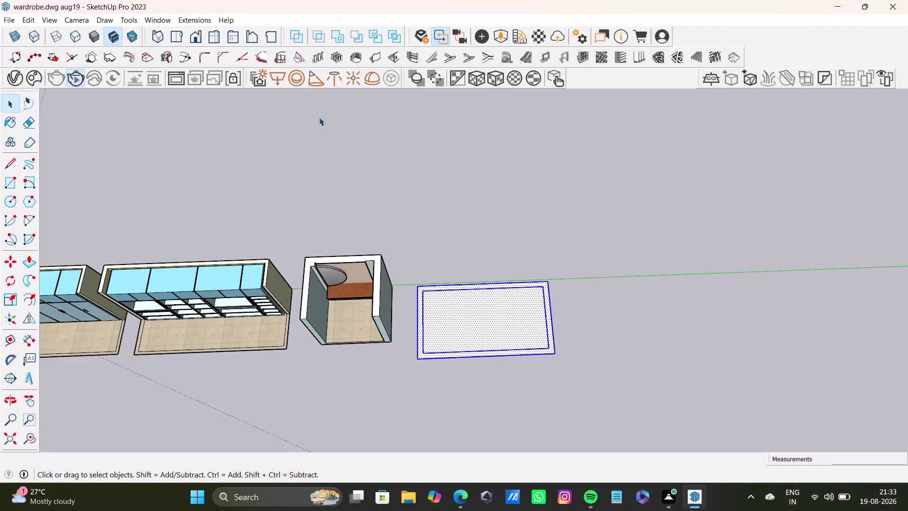
Draw edges across the floor rectangle's border to split off the back and side strips.
key(space)
scroll(up, 3)
middle_drag(512, 309, 517, 266)
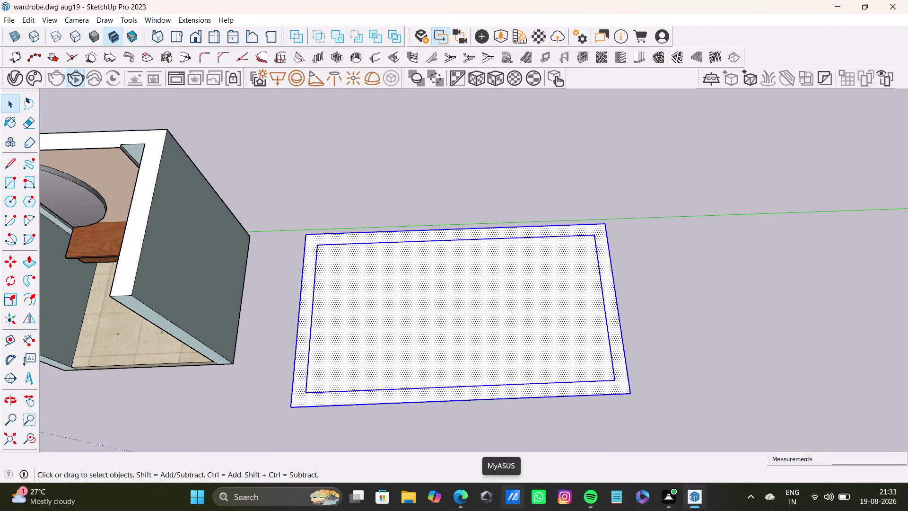
click(3, 165)
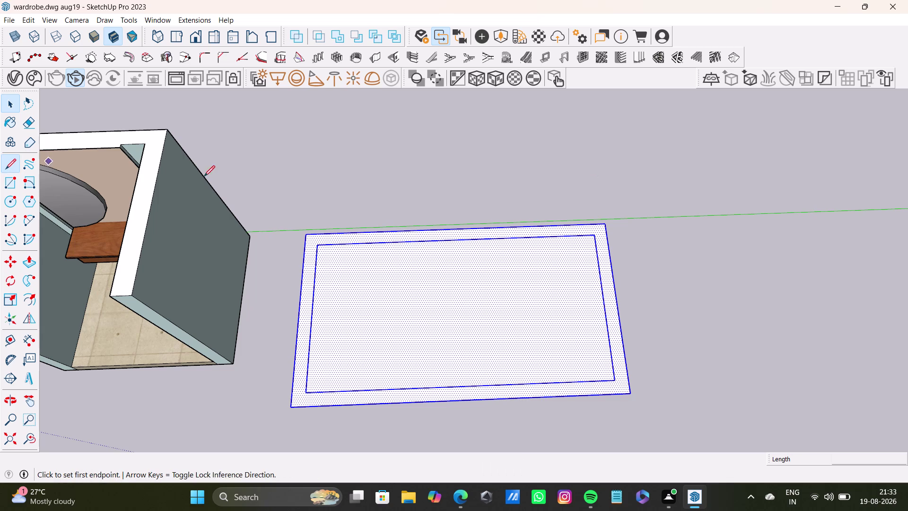
scroll(up, 3)
click(317, 244)
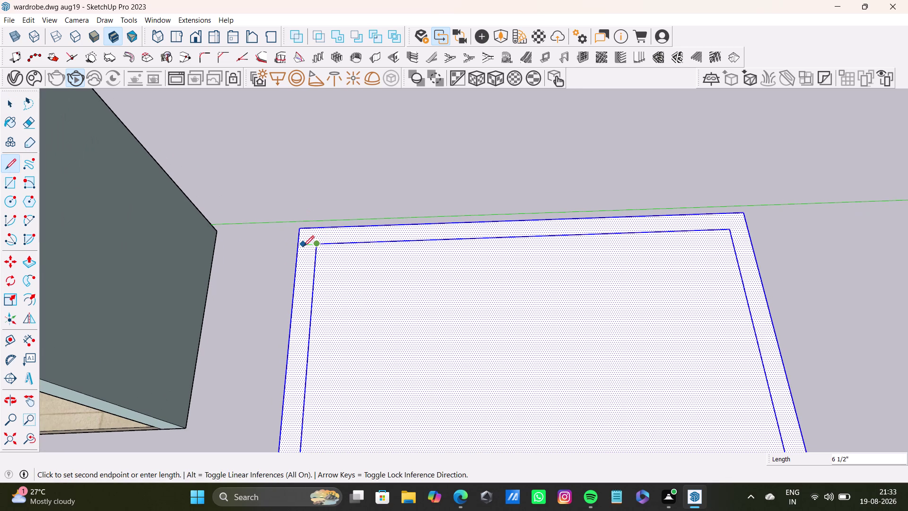
click(299, 249)
key(space)
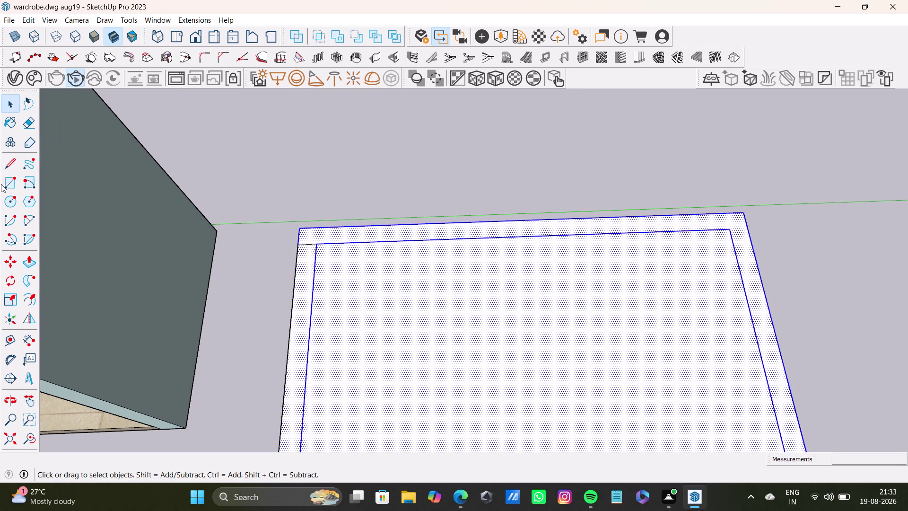
drag(3, 164, 12, 162)
scroll(up, 3)
drag(726, 224, 734, 225)
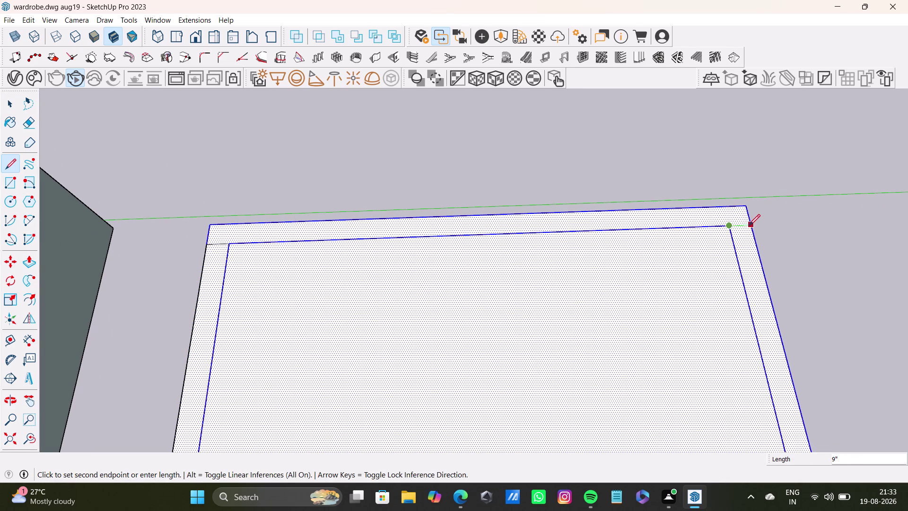
click(750, 225)
key(space)
click(694, 212)
click(699, 218)
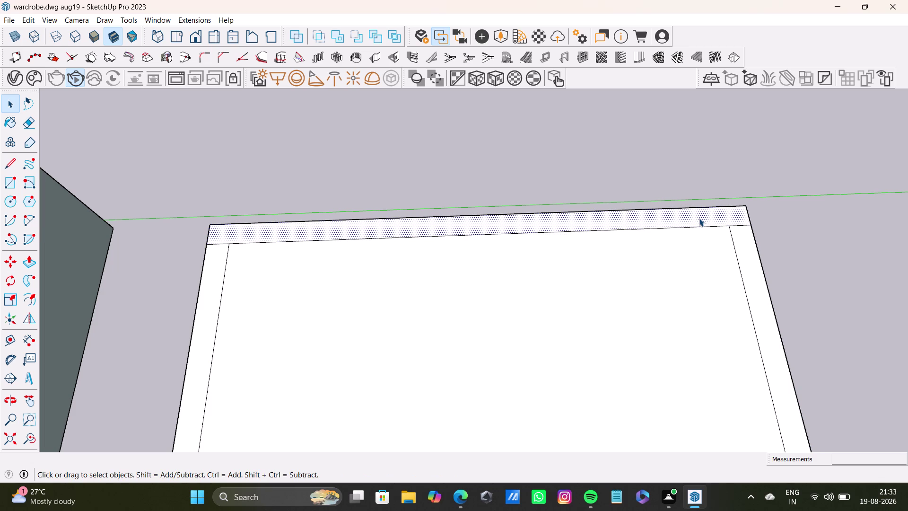
Push/Pull the back border strip up into a tall back wall.
key(p)
drag(699, 218, 561, 155)
scroll(down, 3)
drag(578, 187, 189, 148)
scroll(down, 3)
middle_drag(265, 158, 361, 294)
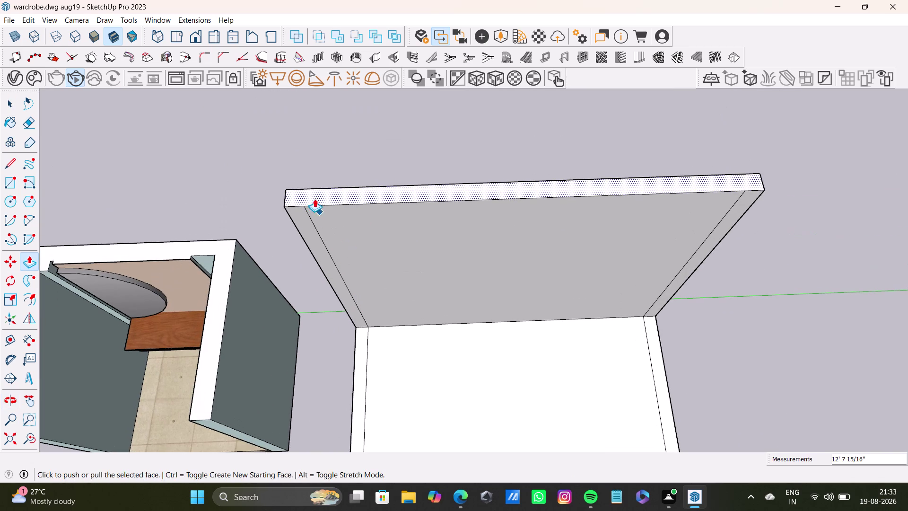
drag(316, 190, 218, 261)
scroll(down, 3)
key(space)
Raise the left border strip into a side wall.
middle_drag(423, 303, 406, 191)
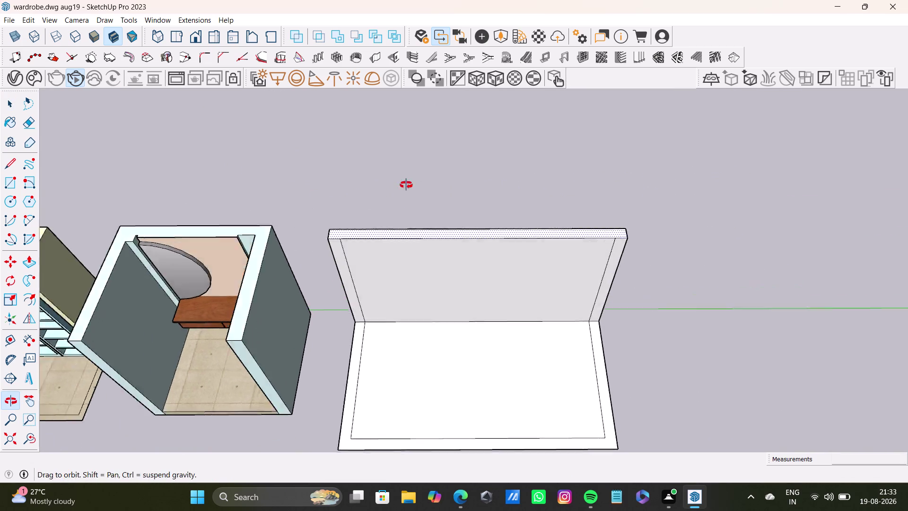
middle_drag(407, 191, 406, 179)
middle_drag(433, 268, 372, 195)
scroll(up, 3)
key(space)
click(355, 224)
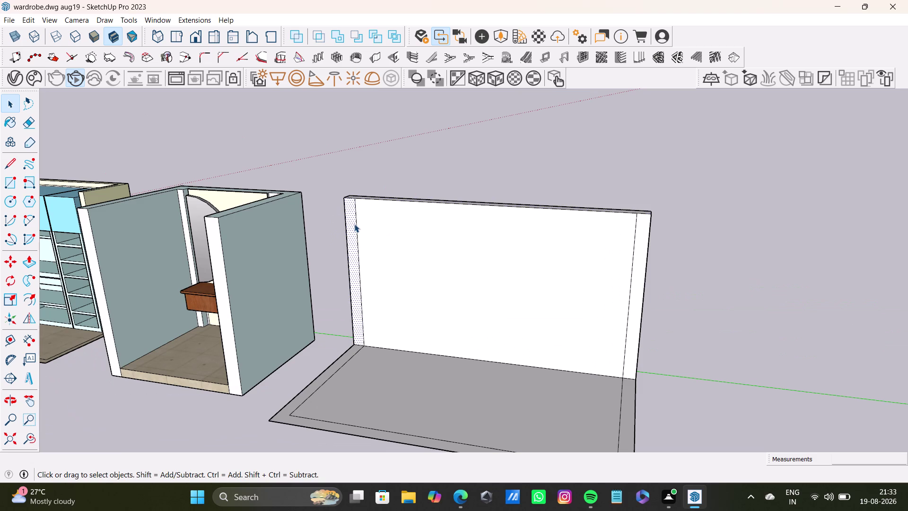
key(p)
drag(348, 219, 222, 230)
Raise the right border strip into a matching side wall, then orbit to inspect the carcass.
middle_drag(429, 306, 377, 212)
middle_drag(534, 224, 541, 276)
key(space)
click(575, 249)
key(p)
drag(575, 249, 541, 267)
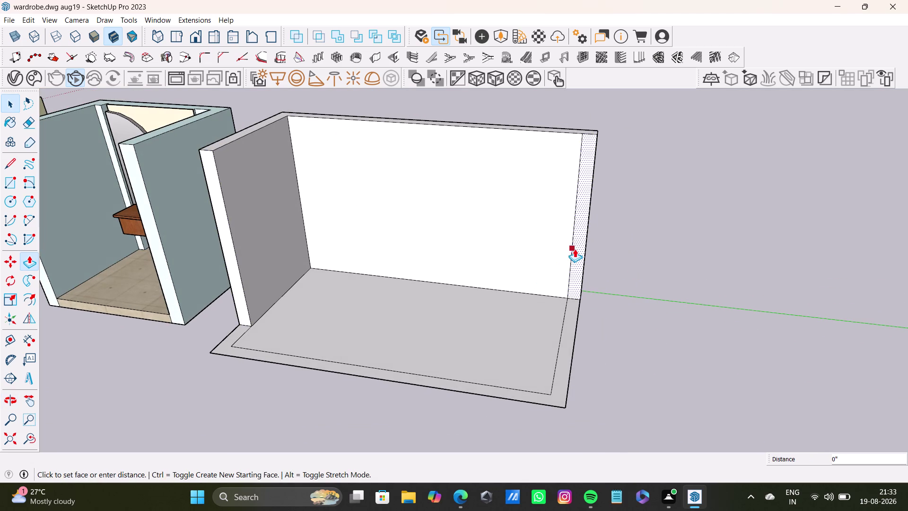
drag(541, 266, 223, 217)
key(space)
scroll(down, 3)
middle_drag(267, 249, 456, 252)
scroll(down, 3)
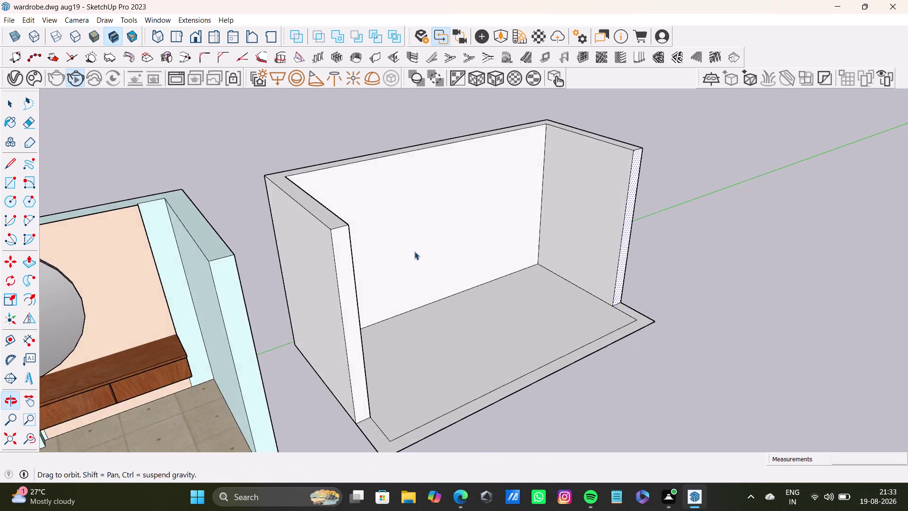
scroll(down, 3)
middle_drag(520, 295, 359, 222)
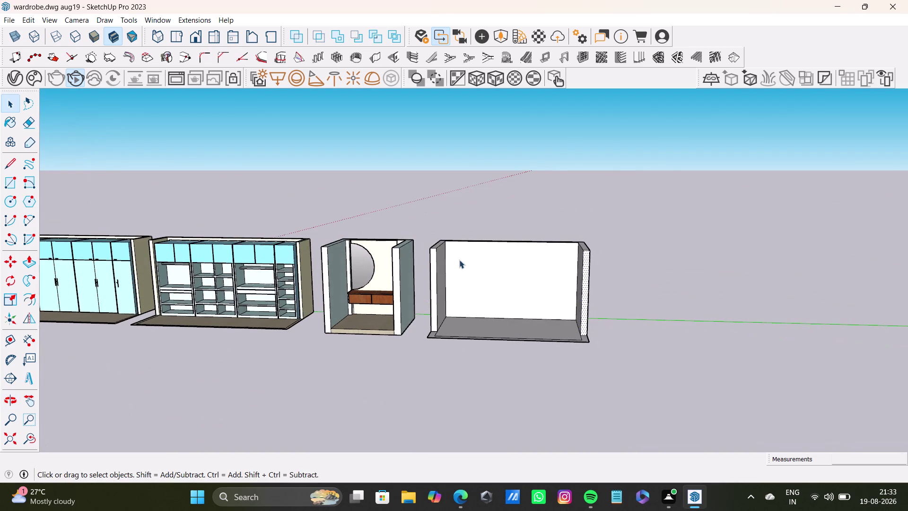
middle_drag(473, 278, 446, 309)
scroll(up, 3)
middle_drag(443, 313, 442, 371)
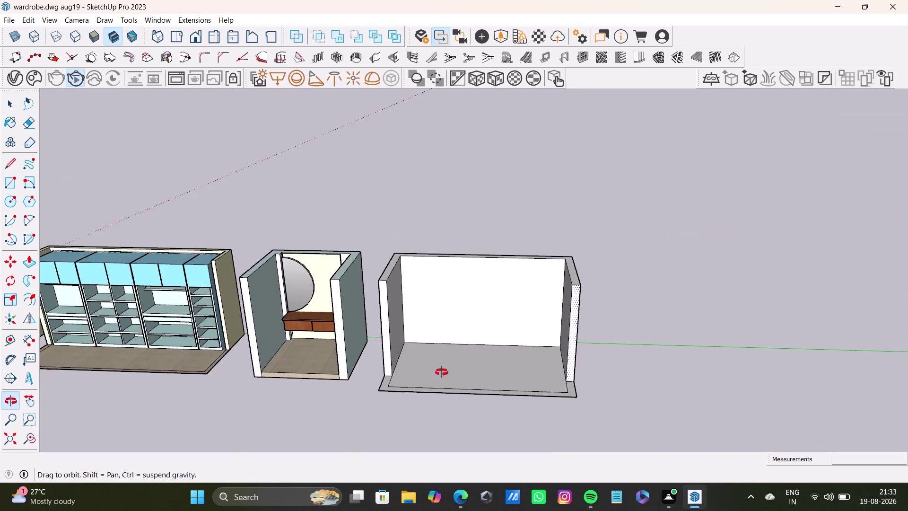
middle_drag(442, 370, 442, 374)
scroll(up, 3)
click(384, 310)
middle_drag(538, 316, 465, 341)
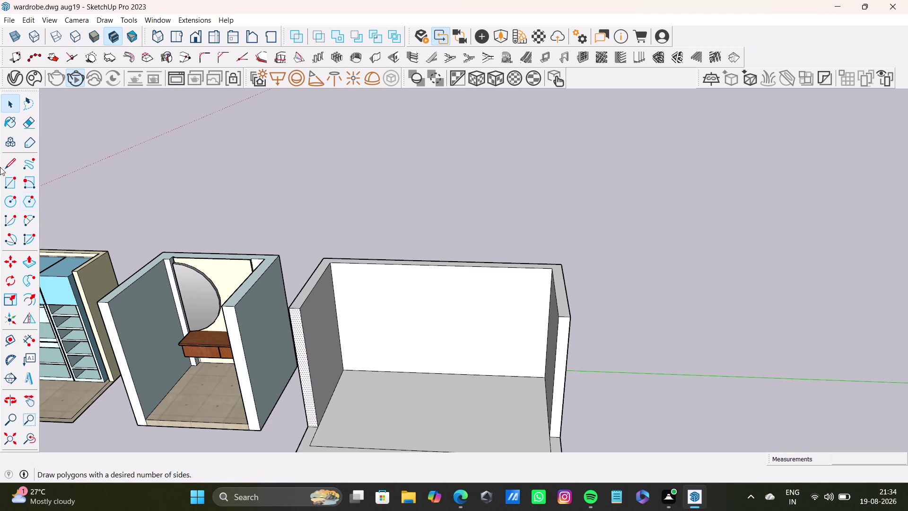
Place vertical guides inside the back wall's left edge, one offset 1 inch.
click(13, 338)
scroll(up, 3)
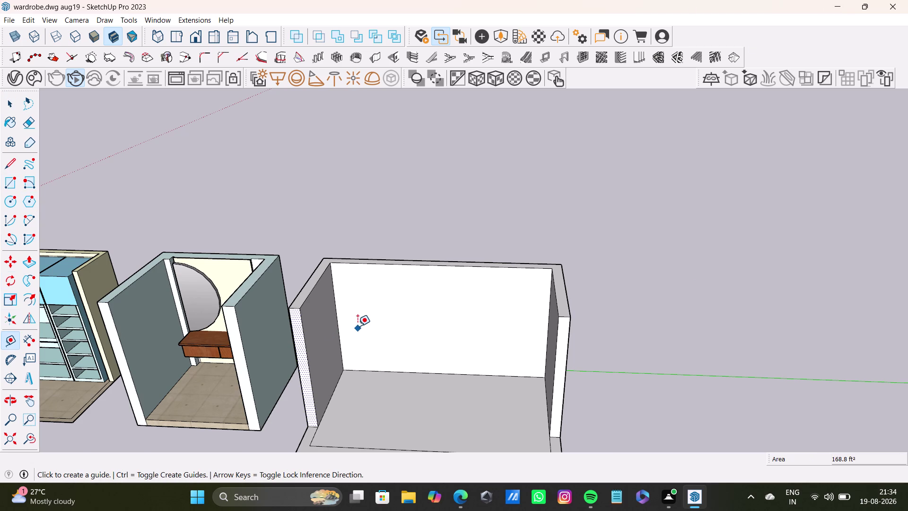
click(339, 338)
key(space)
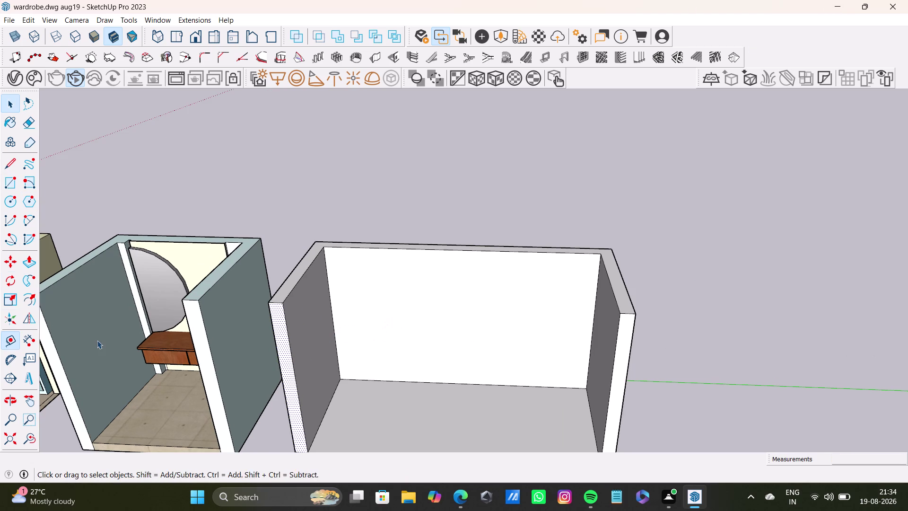
click(10, 341)
scroll(up, 3)
click(345, 352)
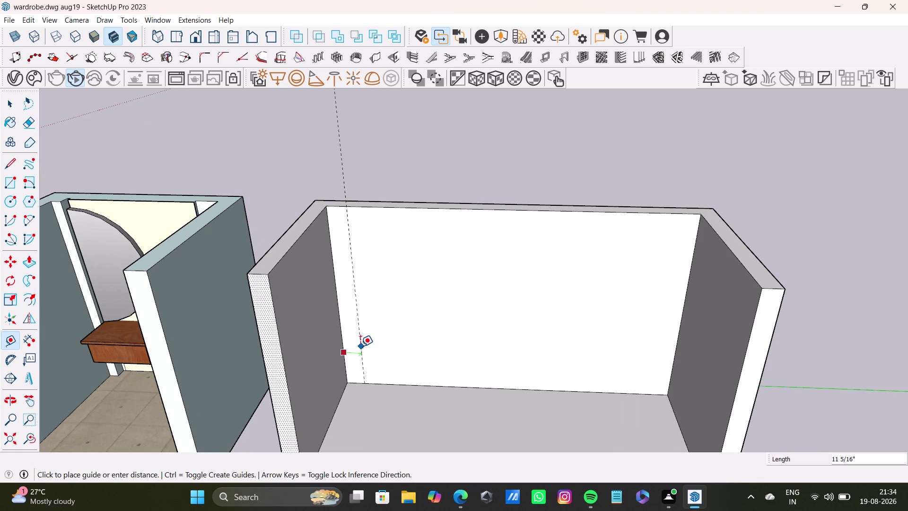
click(358, 346)
click(361, 350)
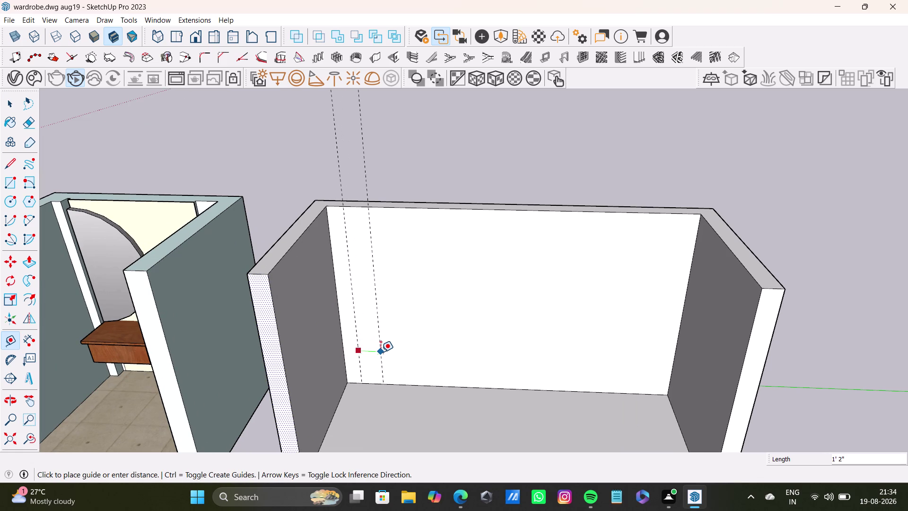
key(1)
key(shift+quotedbl)
key(Return)
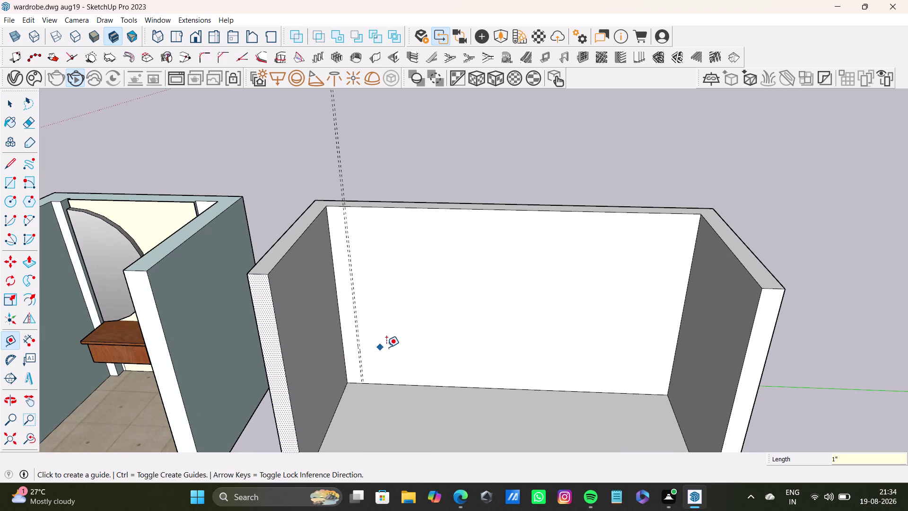
Add a vertical guide partway across the back wall.
scroll(up, 3)
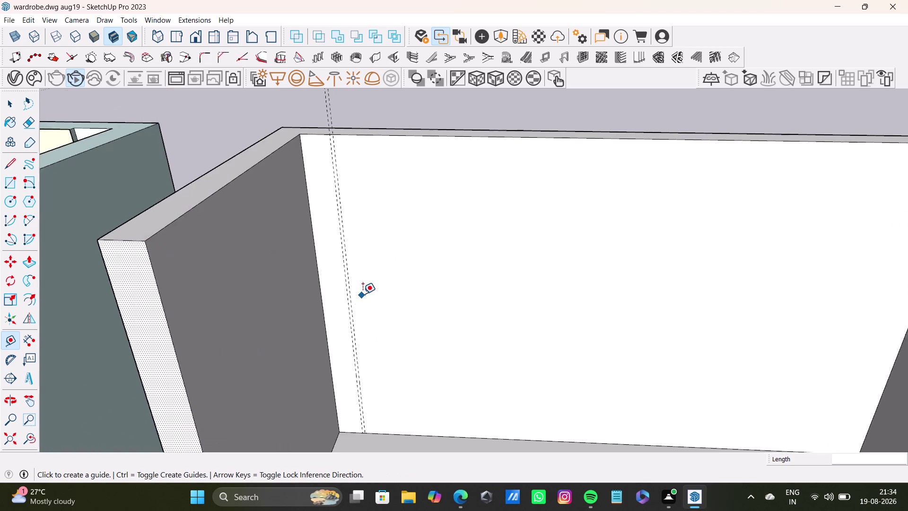
scroll(up, 3)
drag(347, 293, 353, 294)
scroll(down, 3)
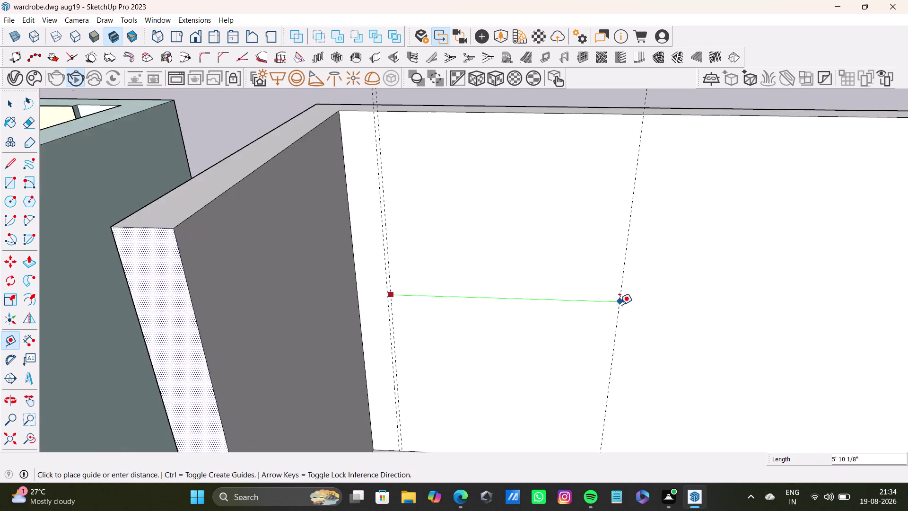
scroll(down, 3)
middle_drag(617, 297, 466, 285)
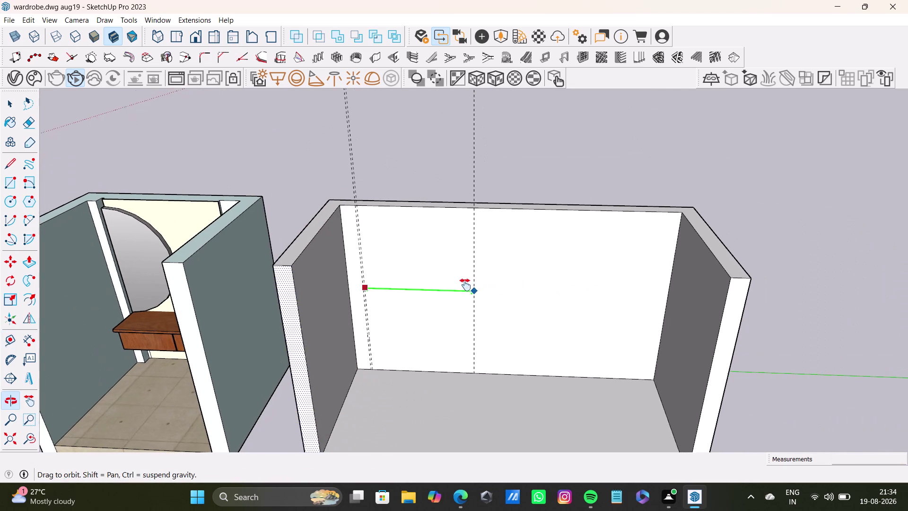
click(538, 285)
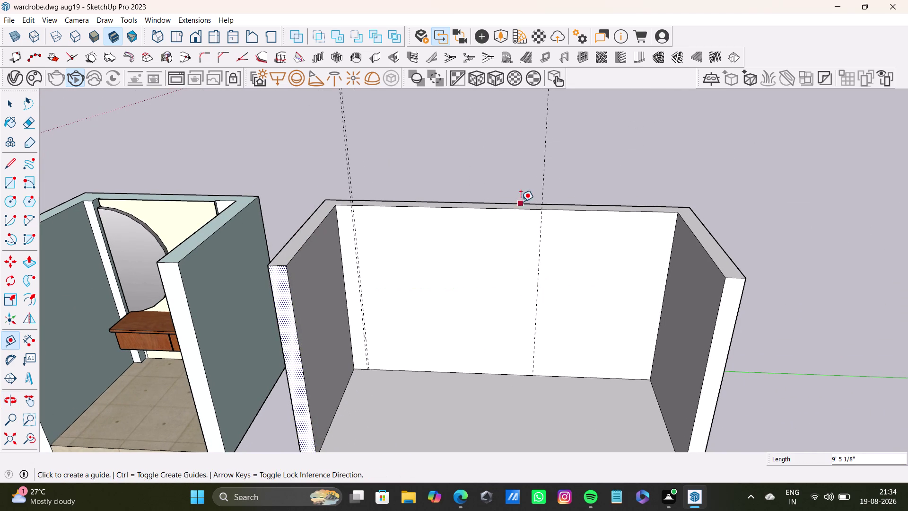
Add a horizontal guide below the back wall's top edge, then face the wall.
click(522, 211)
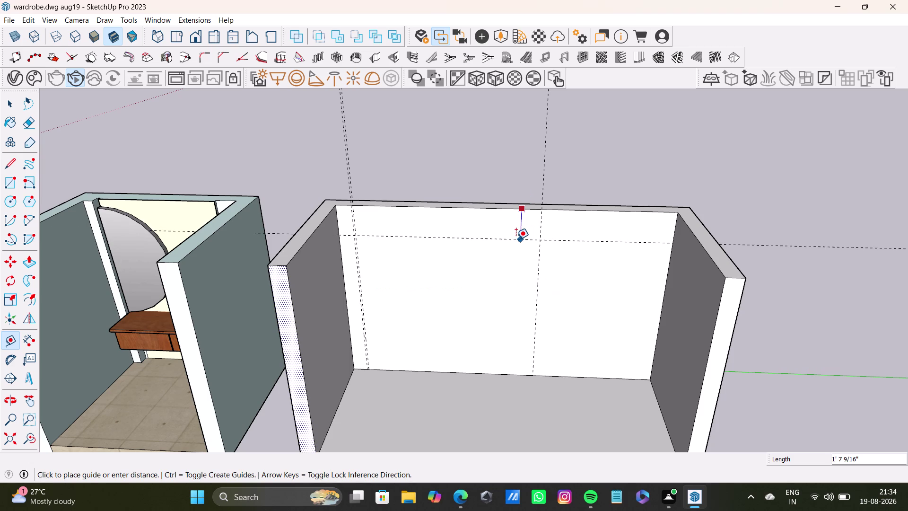
key(Up)
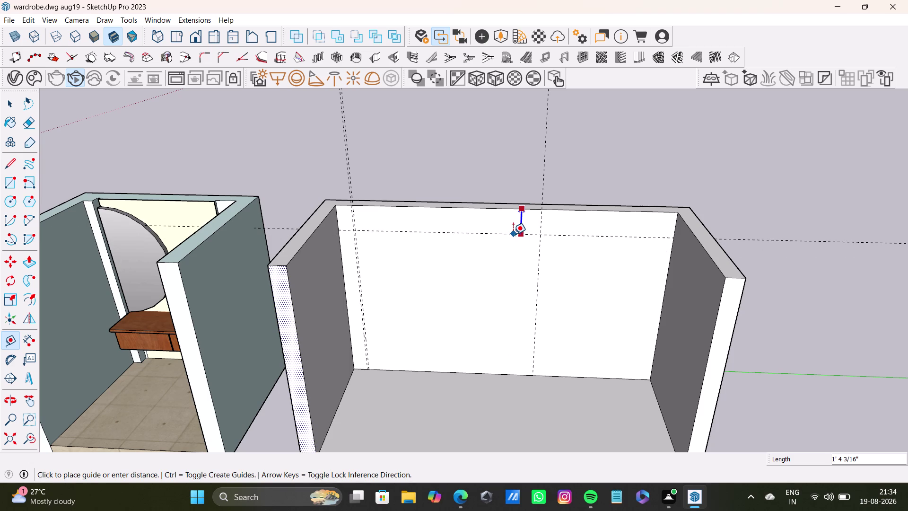
click(513, 234)
scroll(down, 3)
middle_drag(486, 276, 481, 207)
scroll(down, 3)
scroll(up, 3)
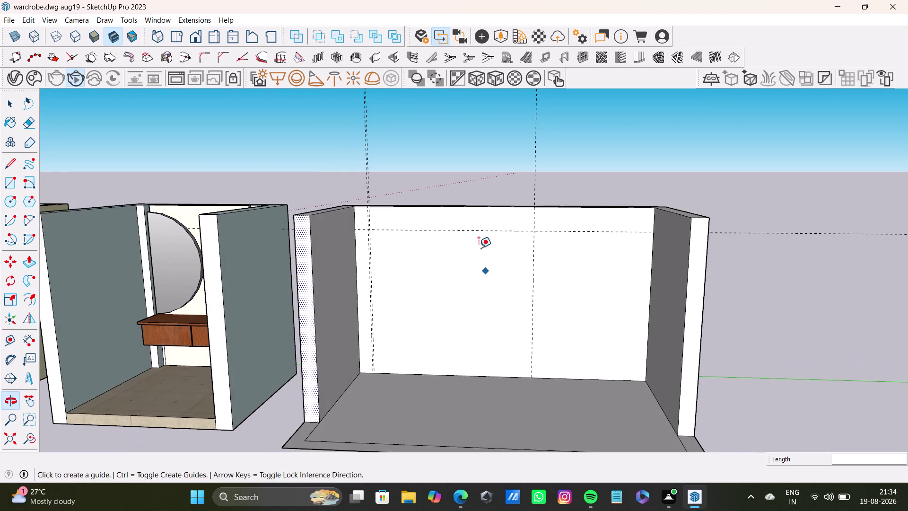
middle_drag(479, 251, 439, 215)
middle_drag(456, 235, 483, 200)
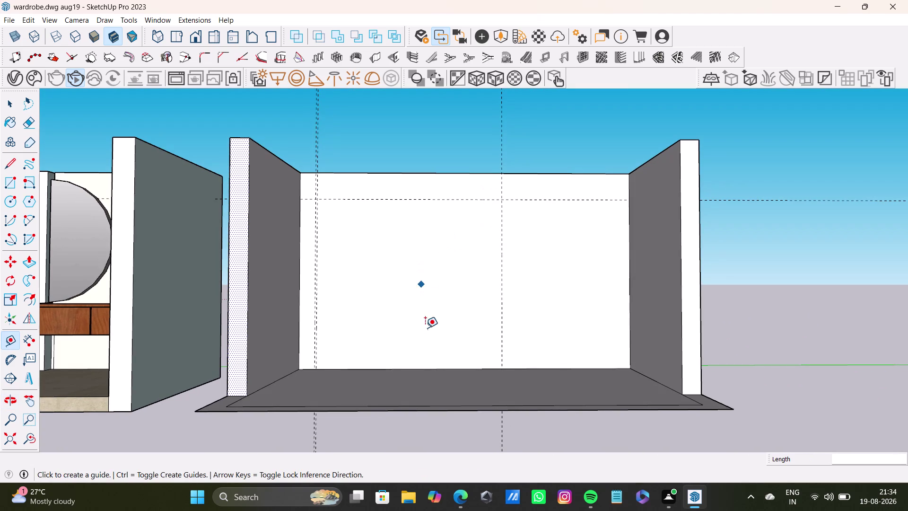
scroll(up, 3)
Add a horizontal guide just above the back wall's bottom edge.
click(439, 368)
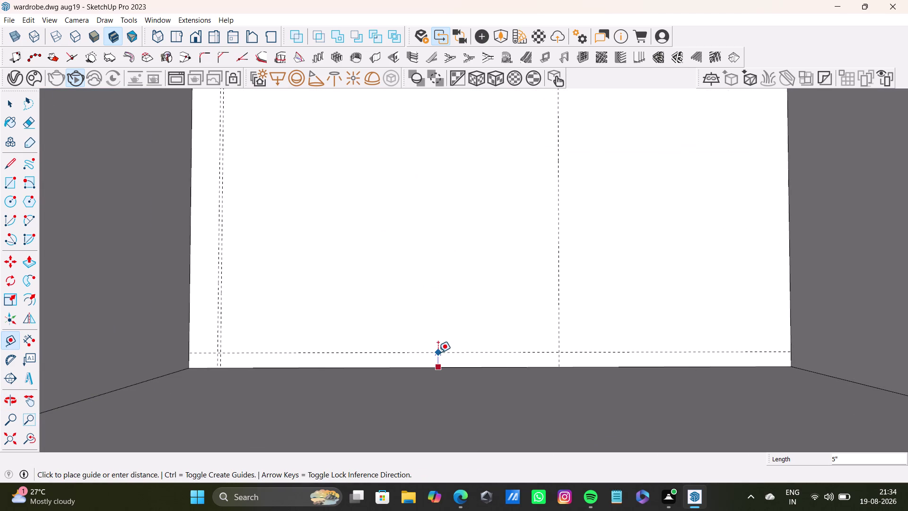
click(438, 352)
scroll(down, 3)
middle_drag(444, 341, 433, 369)
middle_drag(435, 367, 432, 384)
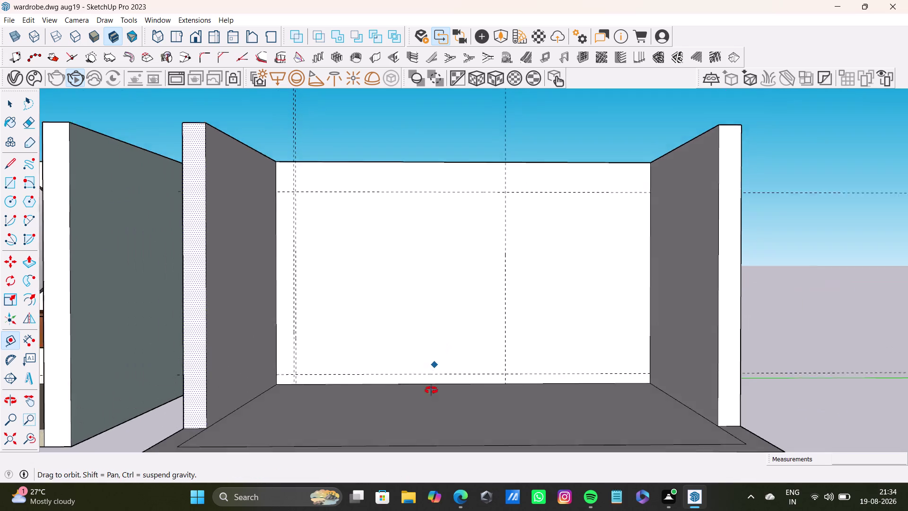
Add a vertical guide near the wall's centre plus a second one offset 0.8 inch.
middle_drag(432, 384, 425, 431)
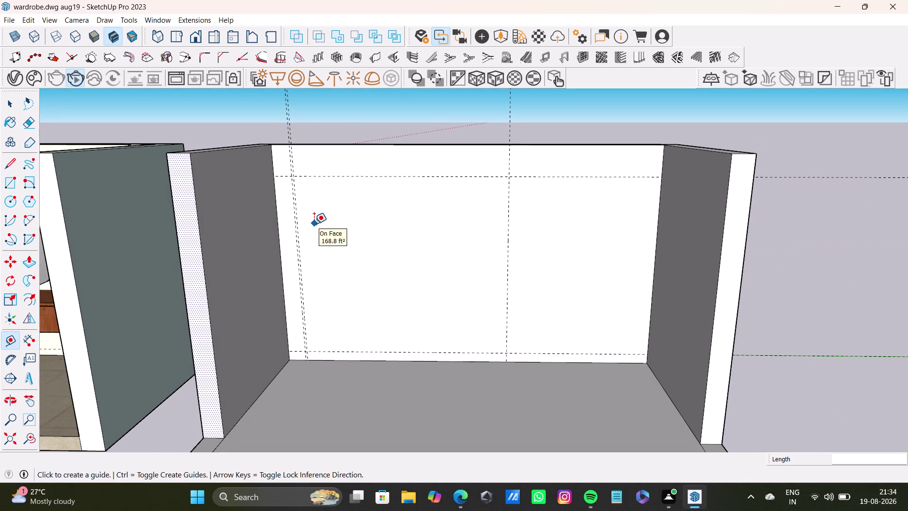
scroll(up, 3)
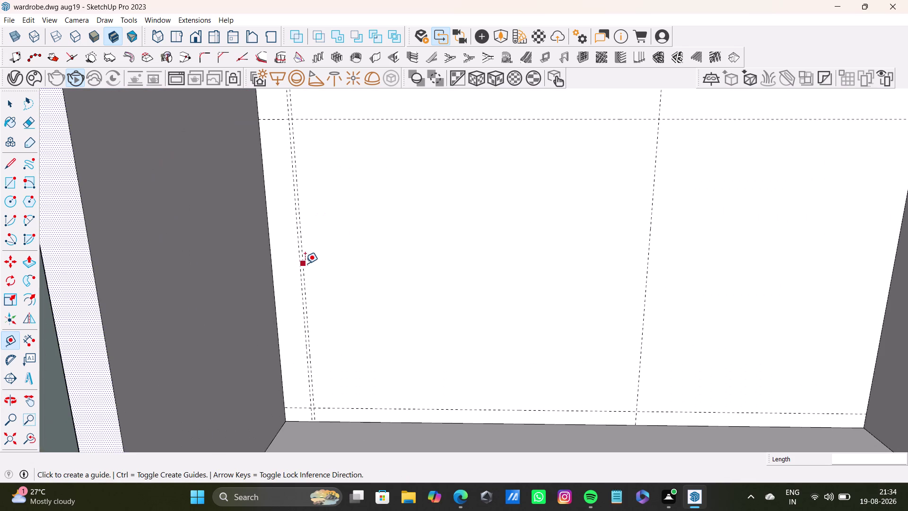
click(304, 264)
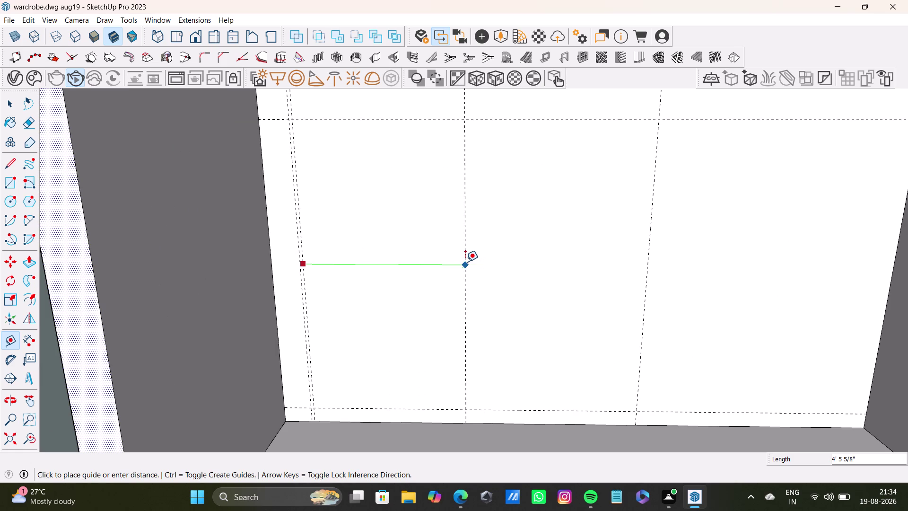
click(466, 263)
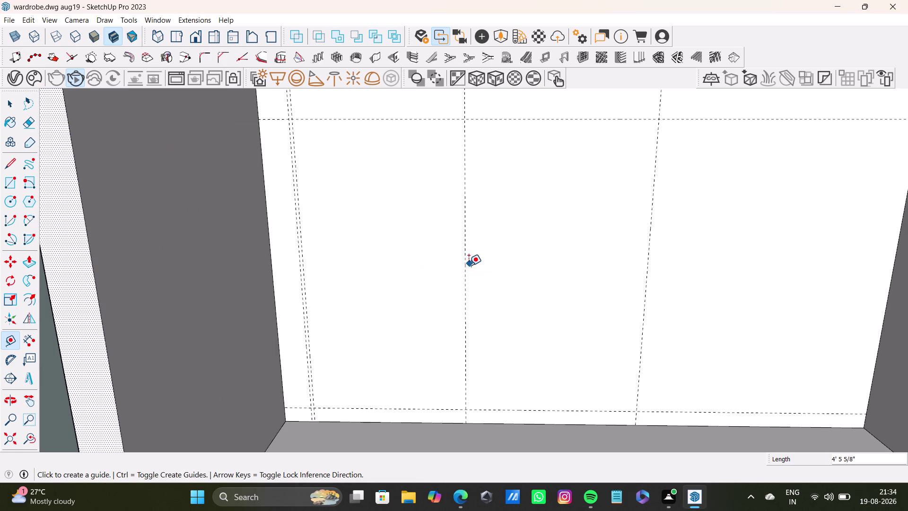
click(466, 265)
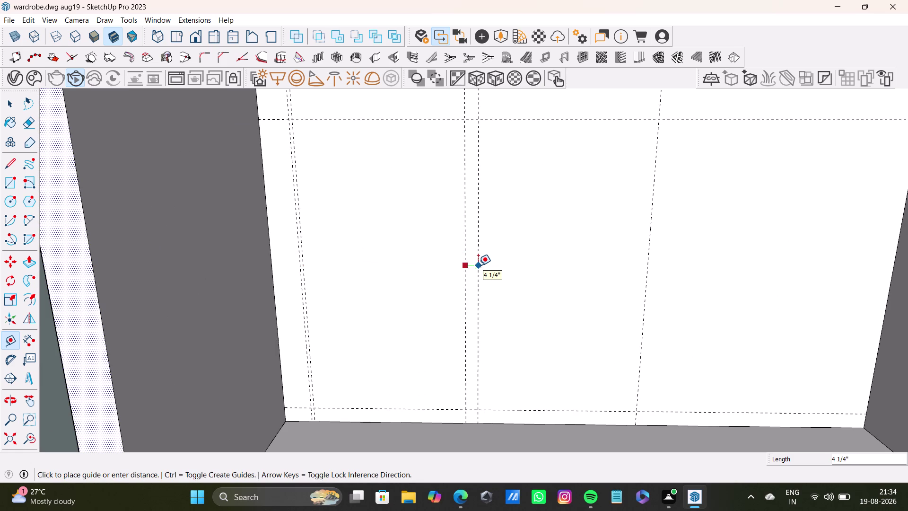
key(9)
key(BackSpace)
text(0)
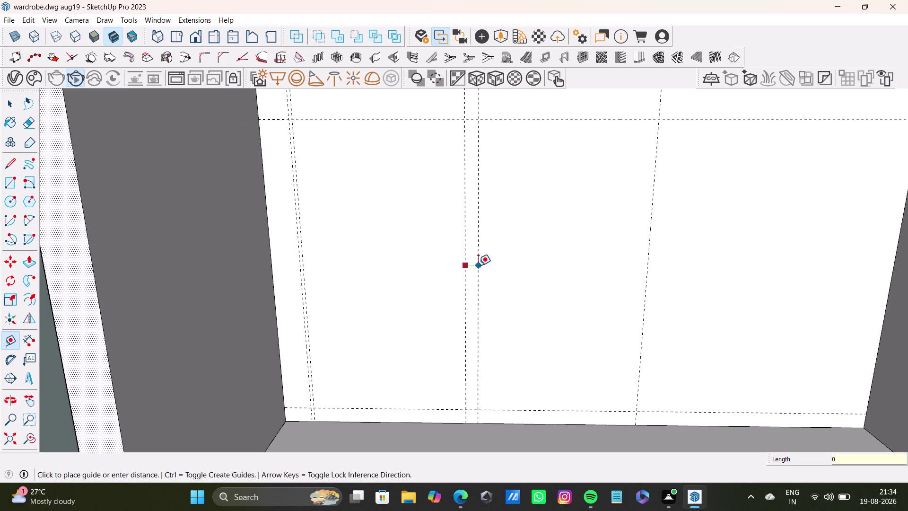
text(.)
key(5)
key(BackSpace)
text(8")
key(Return)
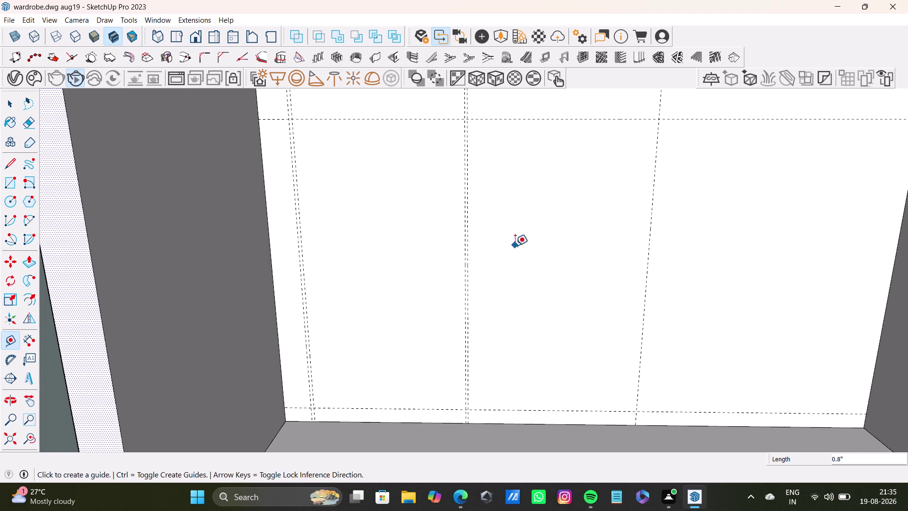
Delete the upper horizontal guide on the back wall.
scroll(down, 3)
middle_drag(498, 193, 452, 285)
scroll(up, 3)
key(space)
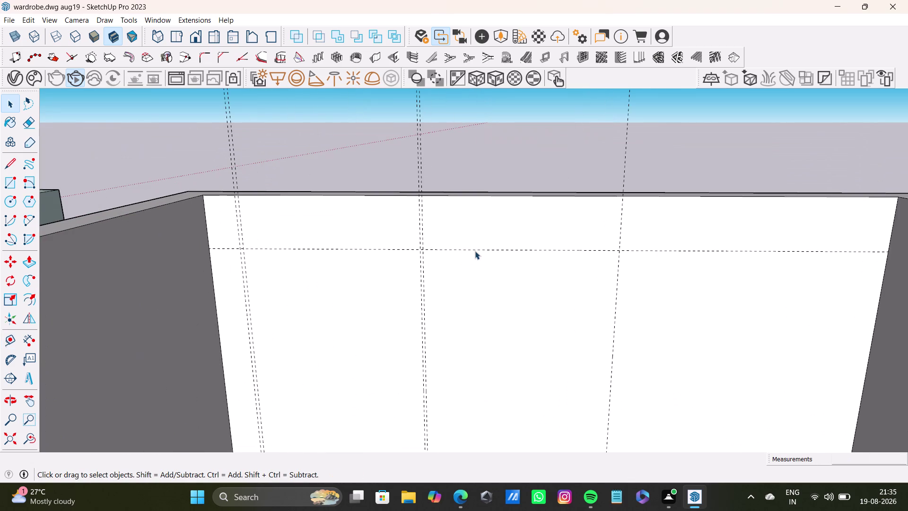
click(475, 251)
key(Delete)
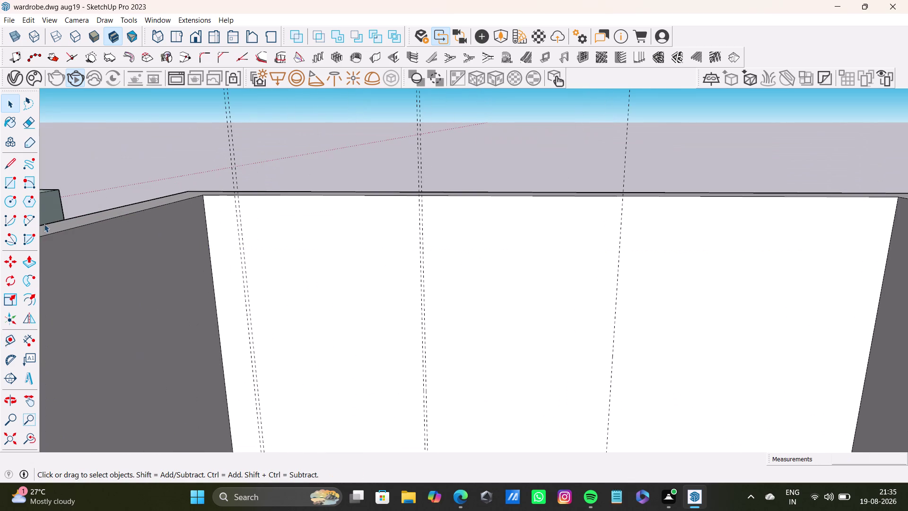
Place a new horizontal guide just below the back wall's top edge.
click(10, 344)
scroll(up, 3)
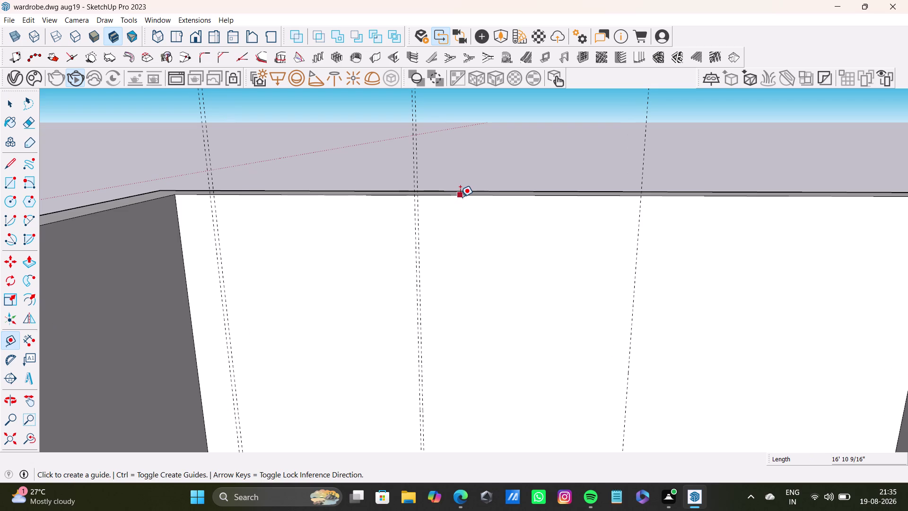
click(460, 195)
click(466, 215)
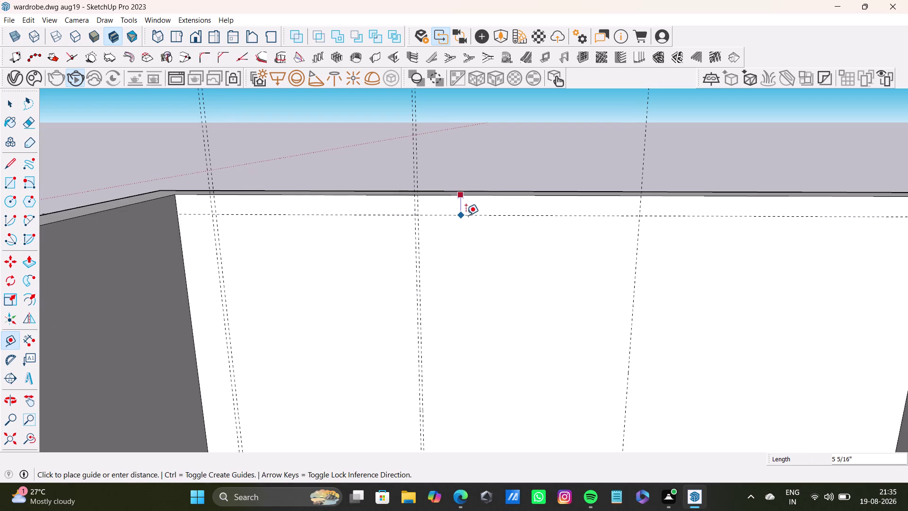
key(space)
scroll(down, 3)
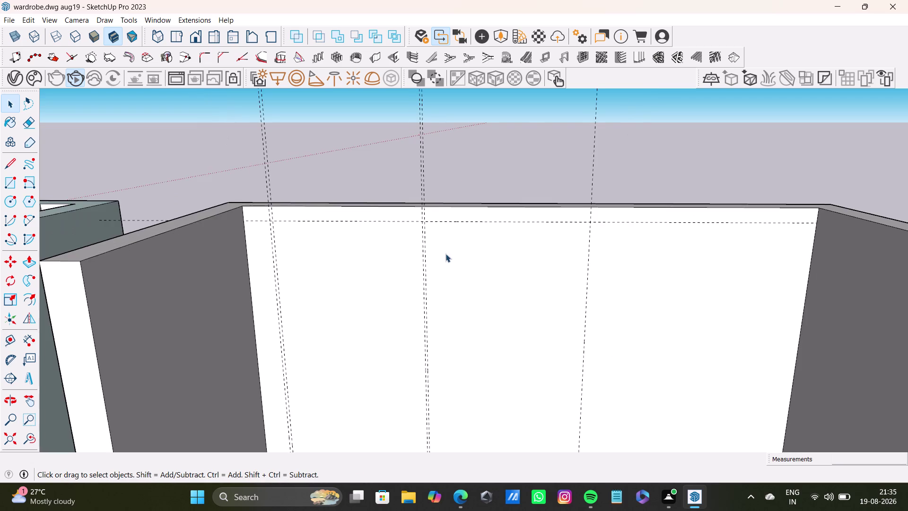
middle_drag(460, 256, 467, 190)
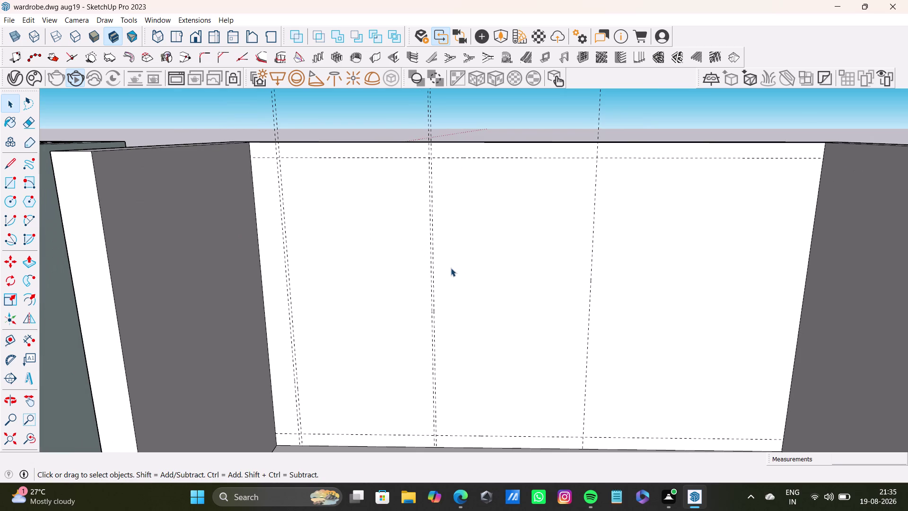
scroll(up, 3)
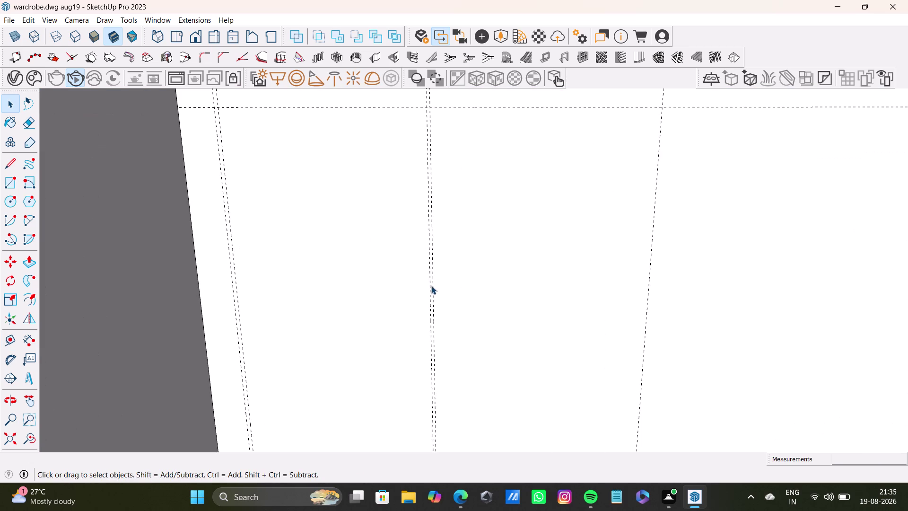
Delete the duplicate centre guide, then select the back wall face and clear the selection.
click(432, 289)
key(Delete)
scroll(down, 3)
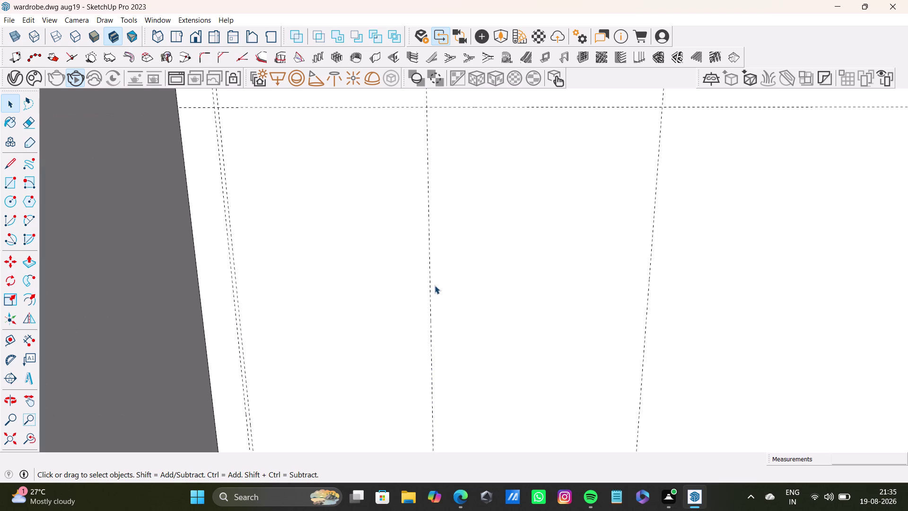
scroll(down, 3)
click(432, 292)
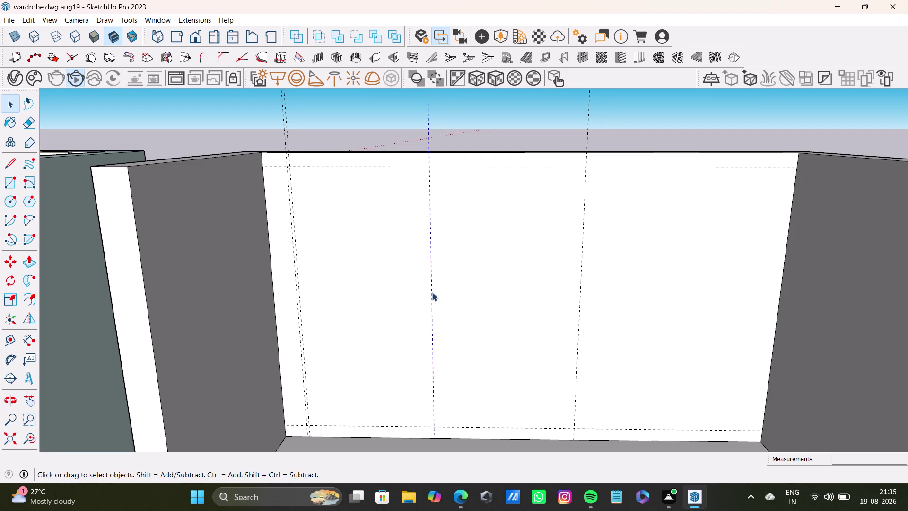
key(Delete)
scroll(down, 3)
click(433, 289)
double_click(434, 292)
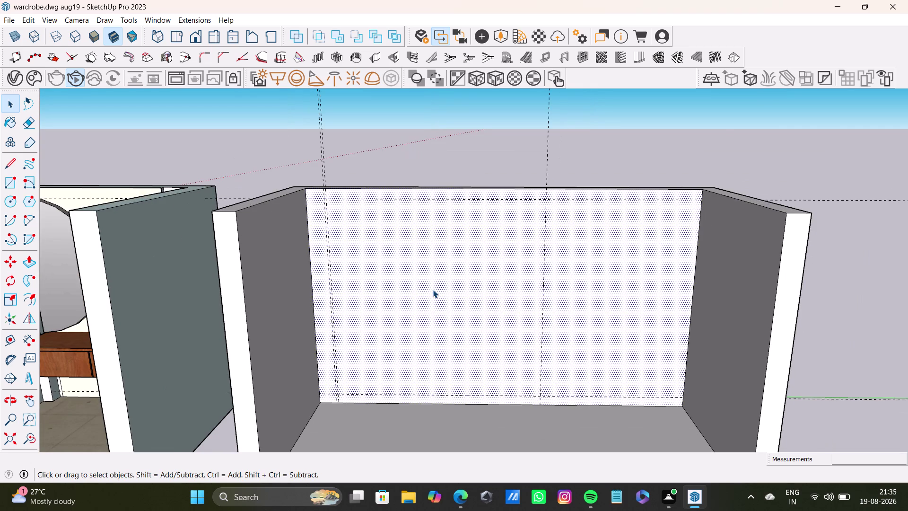
key(space)
click(436, 166)
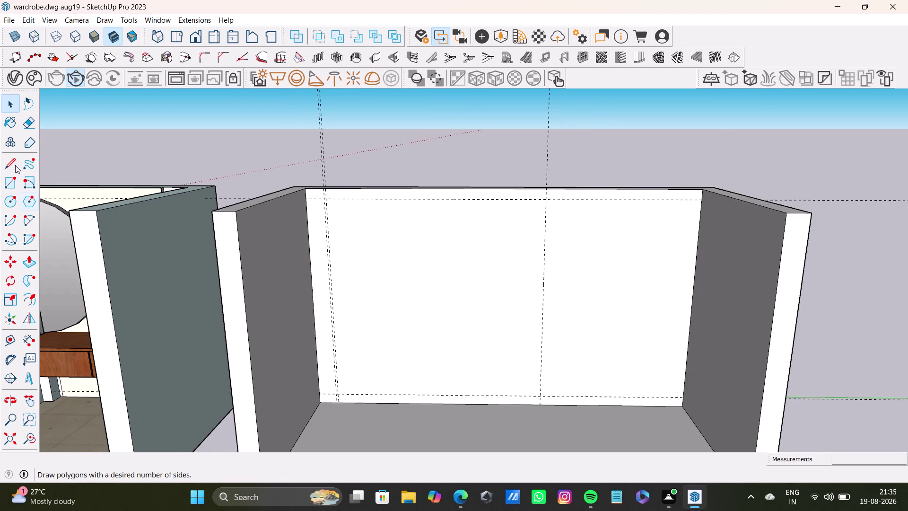
Trace the left bay's closed outline along the bottom, centre and top guides.
click(12, 165)
scroll(up, 3)
click(334, 187)
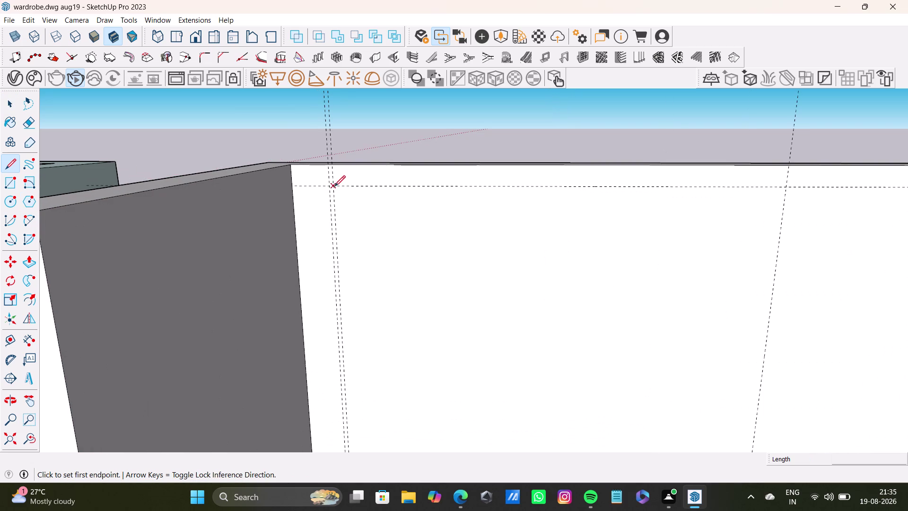
scroll(down, 3)
middle_drag(343, 295, 344, 155)
scroll(up, 3)
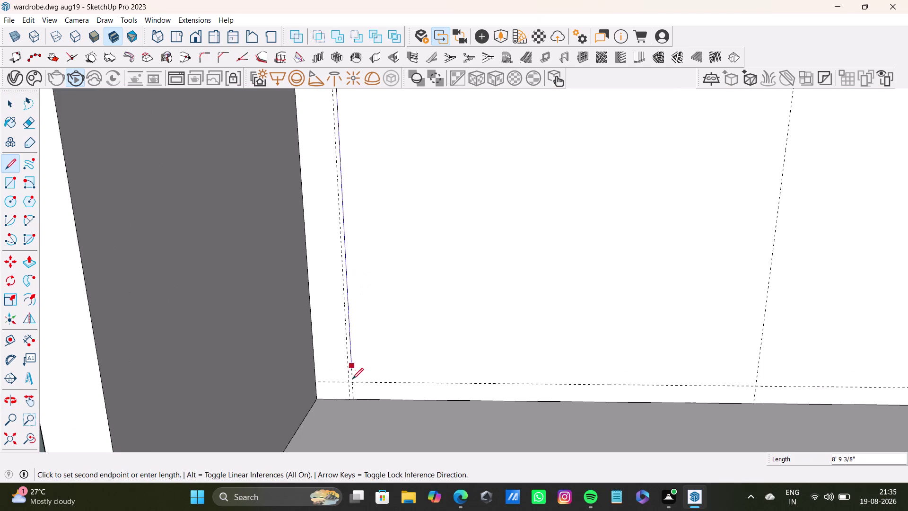
click(353, 384)
scroll(down, 3)
middle_drag(781, 369, 515, 325)
click(523, 362)
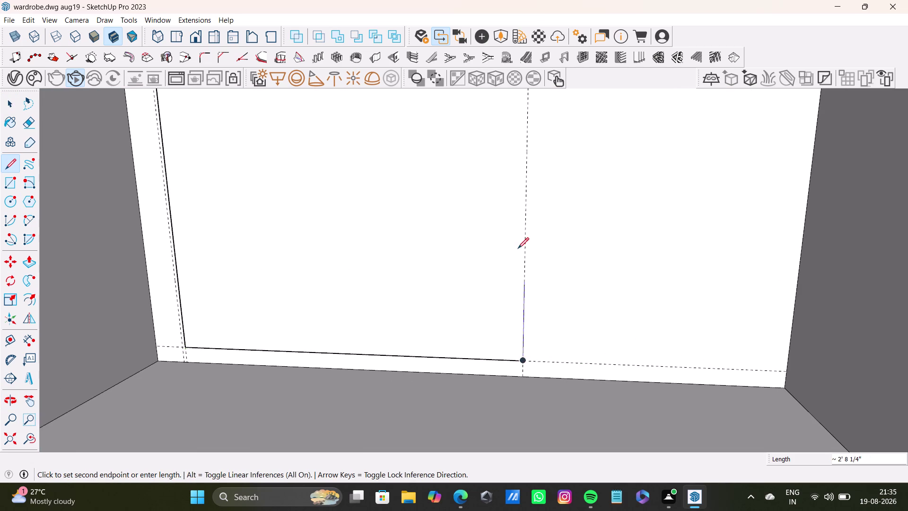
scroll(down, 3)
middle_drag(504, 212, 483, 430)
scroll(up, 3)
click(504, 283)
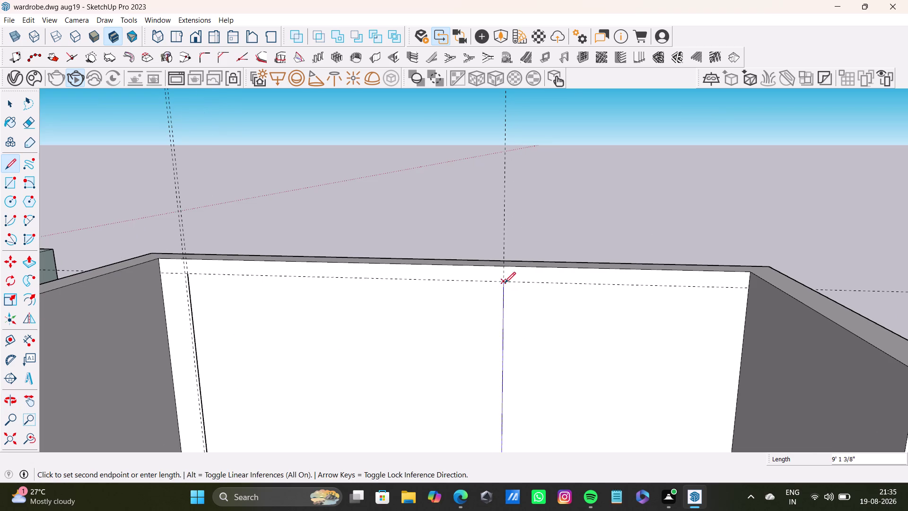
click(187, 273)
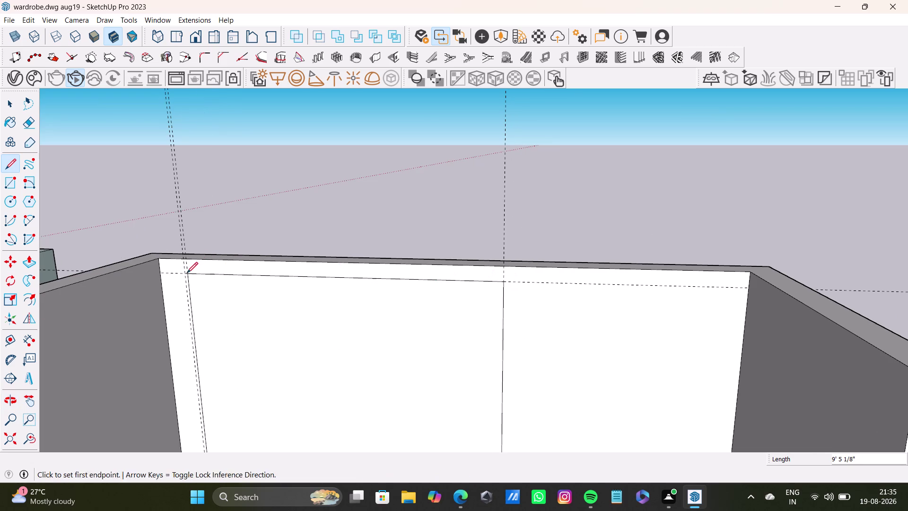
key(space)
Pull the new left-bay face outward into a deep block and inspect it from the front.
scroll(down, 3)
middle_drag(299, 318, 396, 223)
click(395, 259)
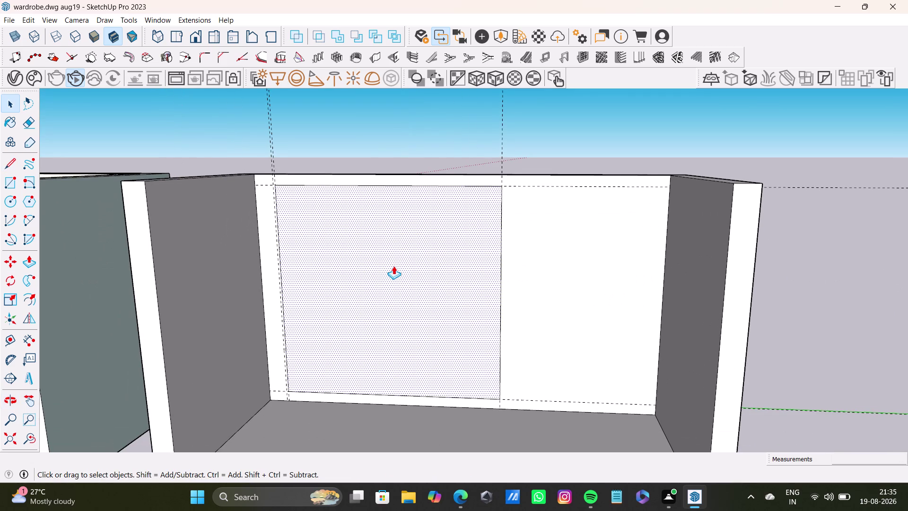
key(p)
drag(394, 266, 373, 295)
middle_drag(373, 296, 357, 382)
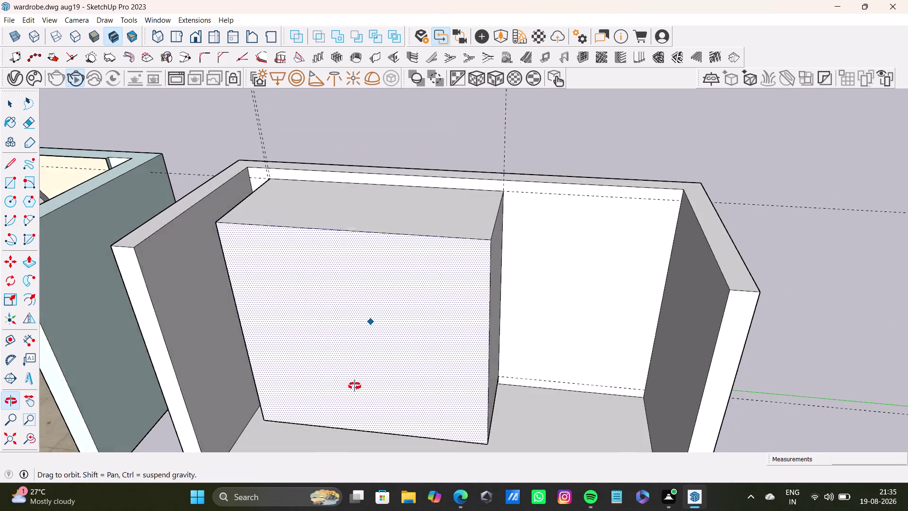
middle_drag(357, 382, 355, 388)
middle_drag(365, 363, 397, 270)
middle_drag(398, 271, 495, 250)
click(448, 245)
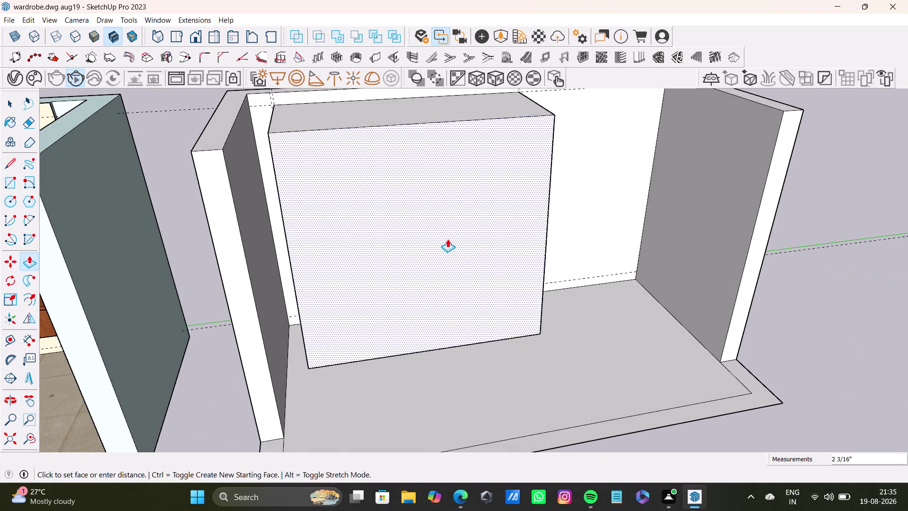
key(space)
middle_drag(449, 254, 441, 297)
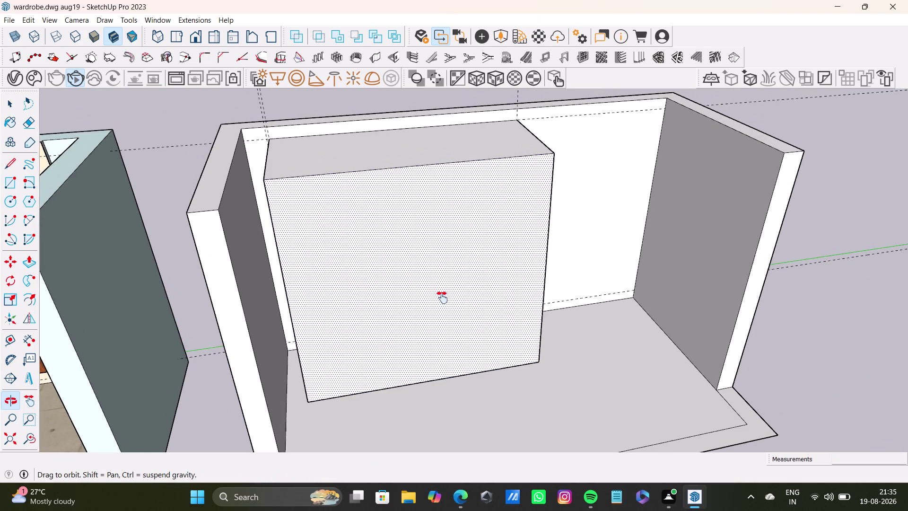
middle_drag(462, 298, 404, 241)
click(13, 345)
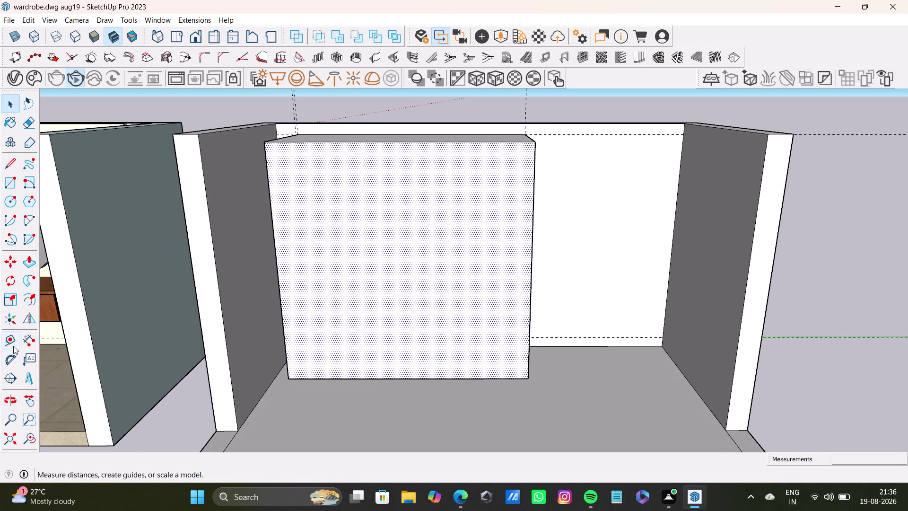
Add two horizontal guides below the block's top edge, the second 0.5" from the first.
scroll(up, 3)
click(365, 137)
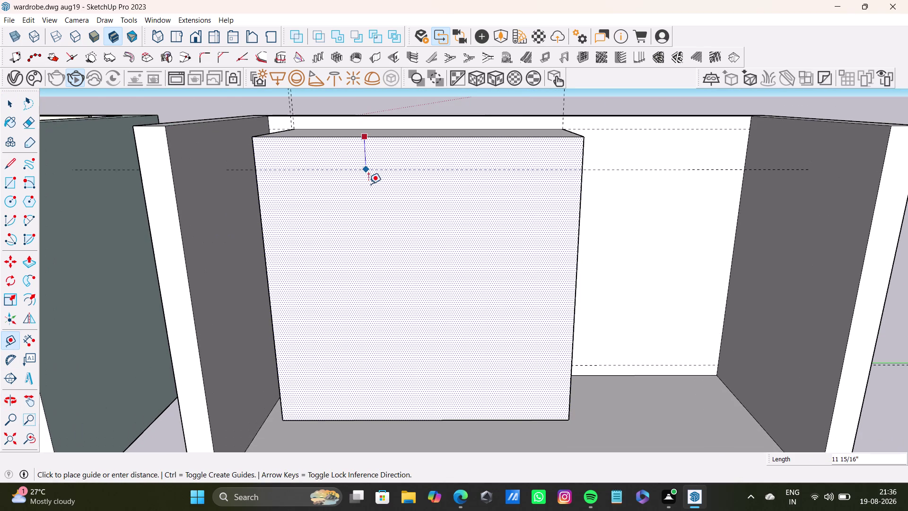
click(374, 201)
middle_drag(420, 246, 446, 196)
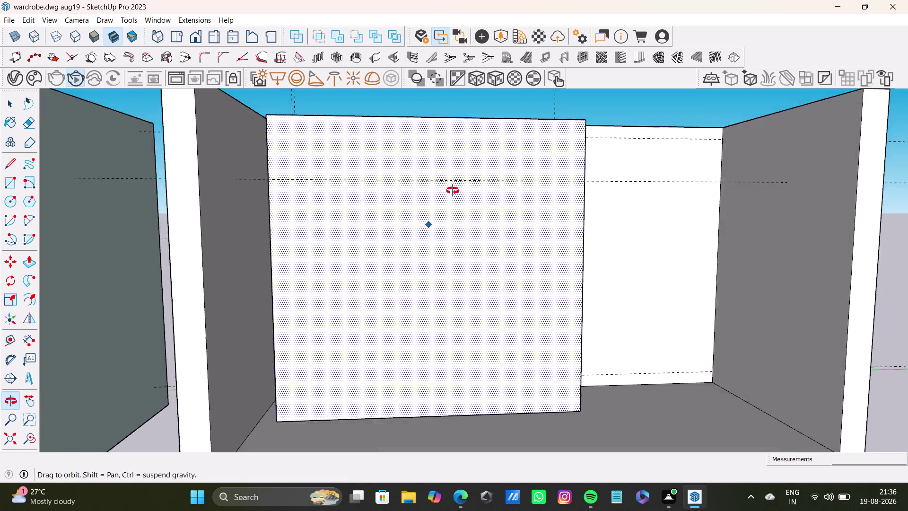
middle_drag(445, 195, 409, 194)
scroll(up, 3)
middle_drag(412, 195, 358, 263)
scroll(up, 3)
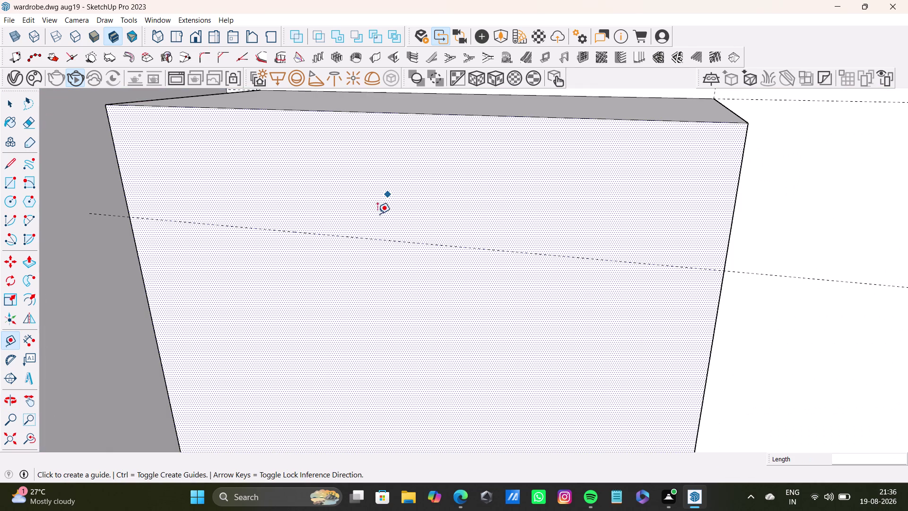
click(379, 240)
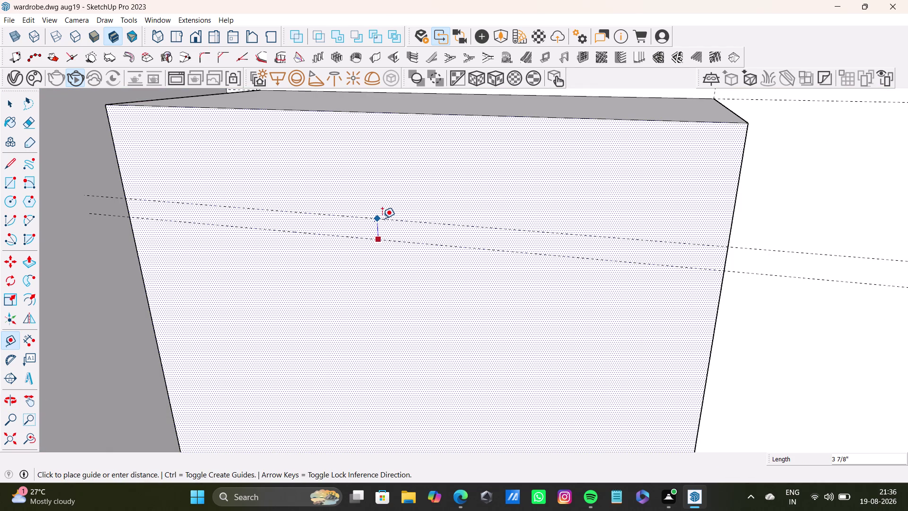
text(0.5)
click(383, 219)
key(shift+quotedbl)
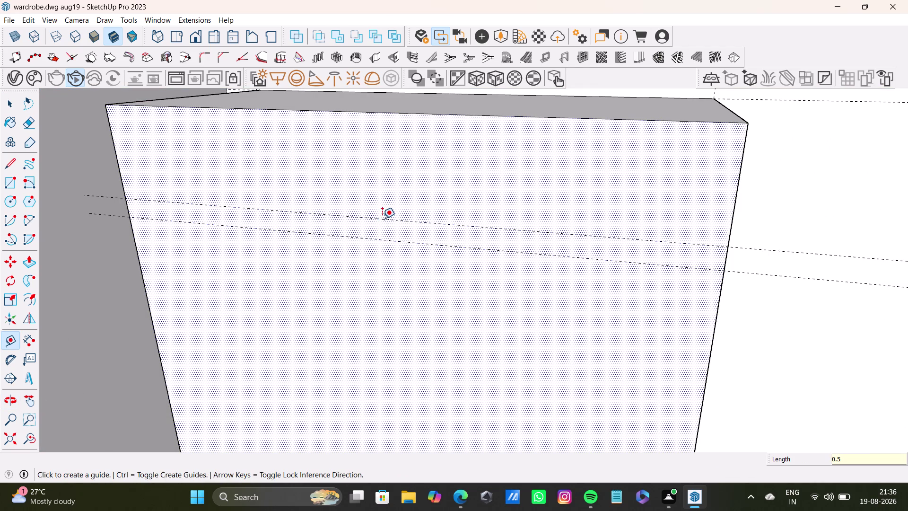
key(Return)
Place a vertical guide from the front face's left edge at its centre.
middle_drag(335, 224, 488, 259)
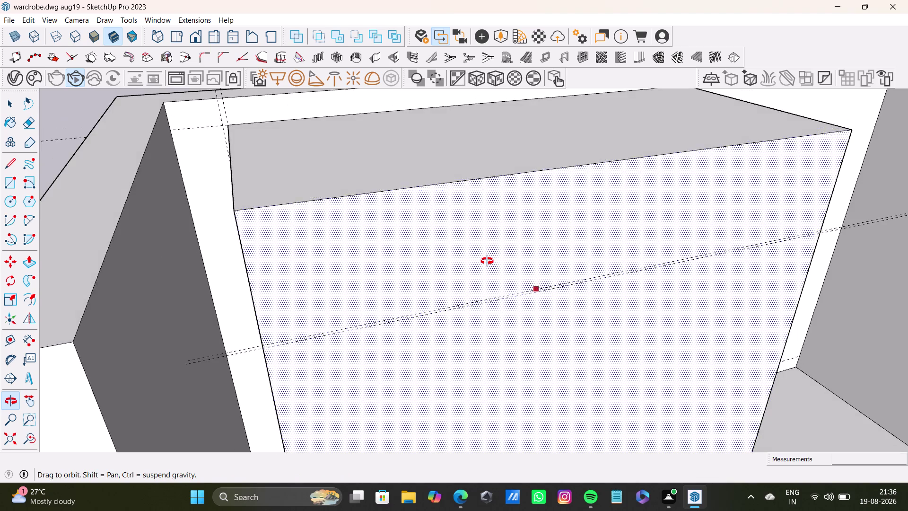
middle_drag(487, 260, 485, 267)
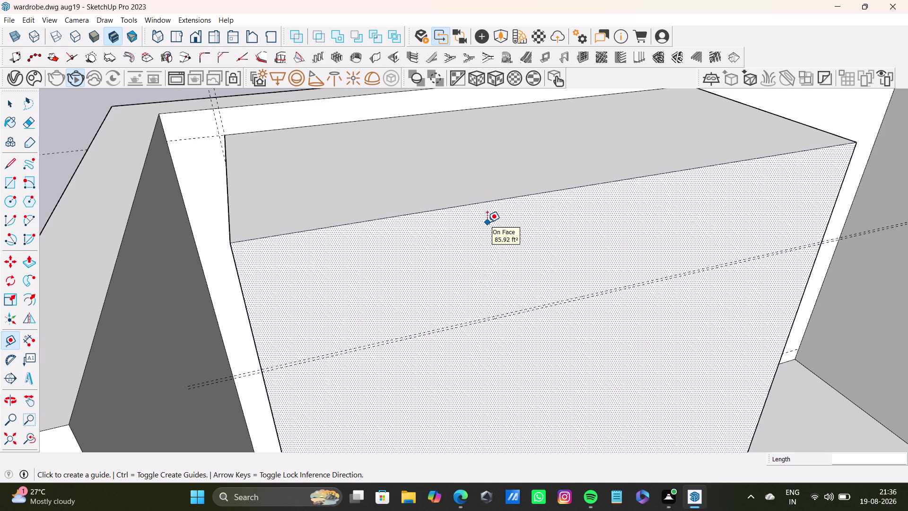
scroll(down, 3)
middle_drag(565, 311, 495, 234)
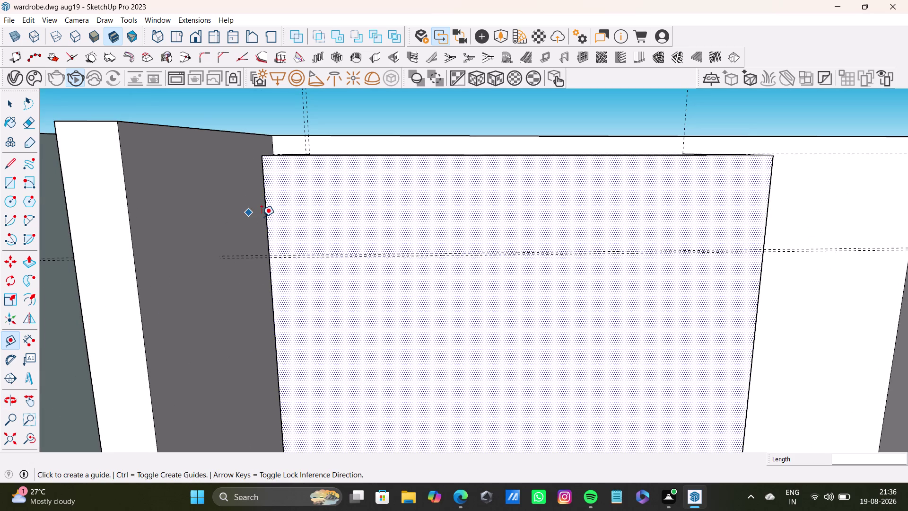
click(267, 223)
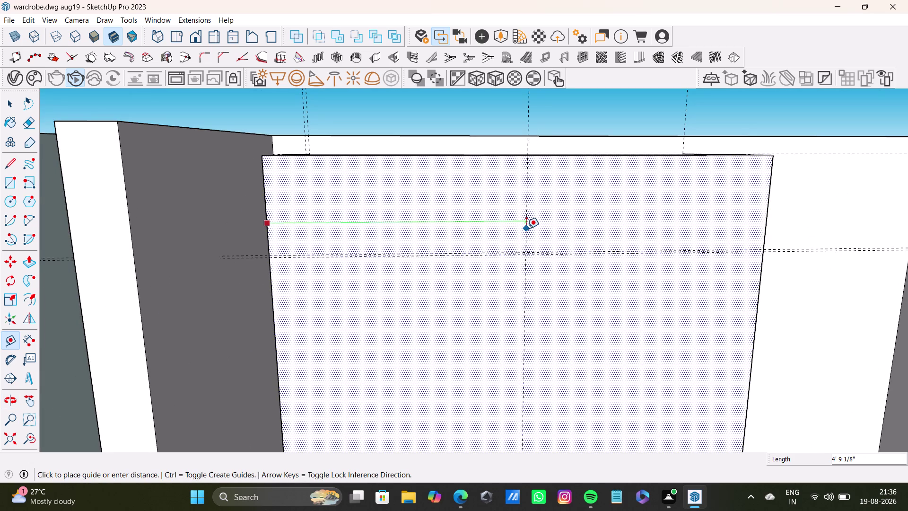
middle_drag(526, 229, 489, 224)
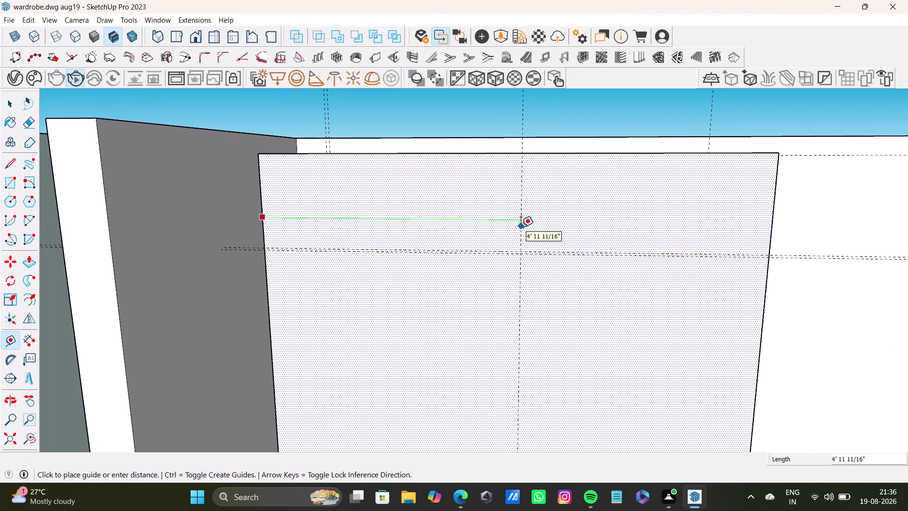
click(522, 228)
key(space)
middle_drag(531, 239, 516, 349)
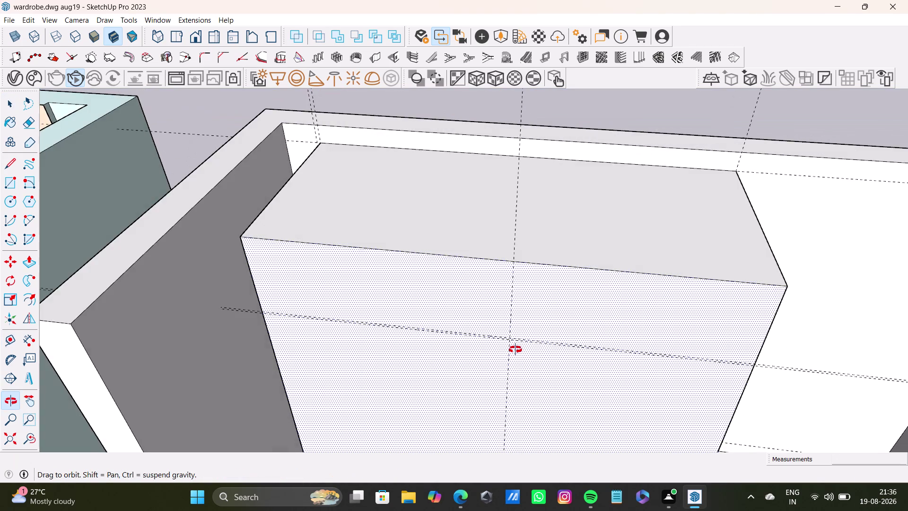
middle_drag(516, 349, 515, 349)
middle_drag(515, 342, 518, 230)
middle_drag(520, 227, 521, 288)
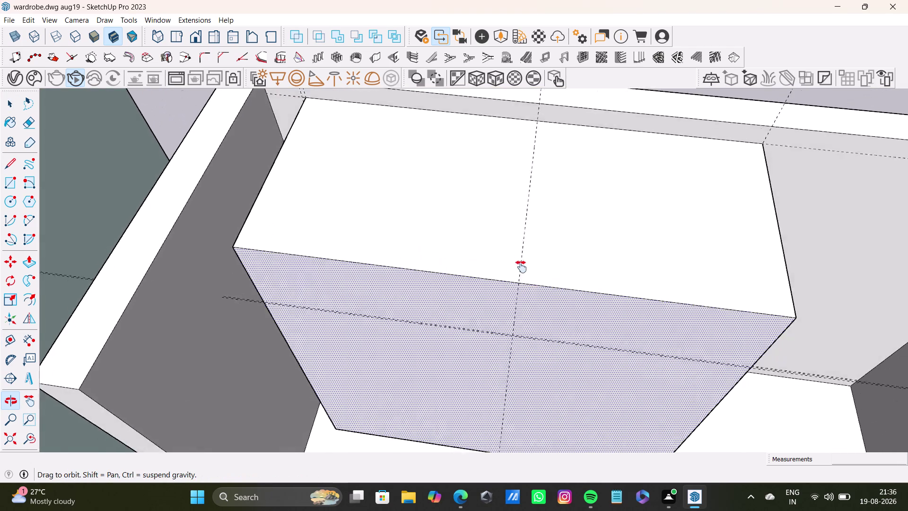
middle_drag(521, 288, 520, 217)
middle_drag(535, 244, 537, 203)
scroll(down, 3)
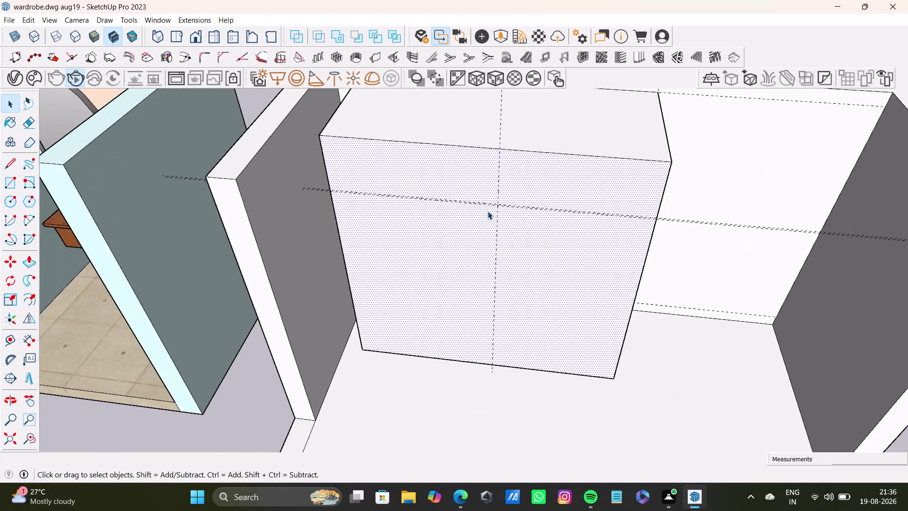
scroll(down, 3)
middle_drag(502, 223, 472, 309)
middle_drag(474, 300, 297, 169)
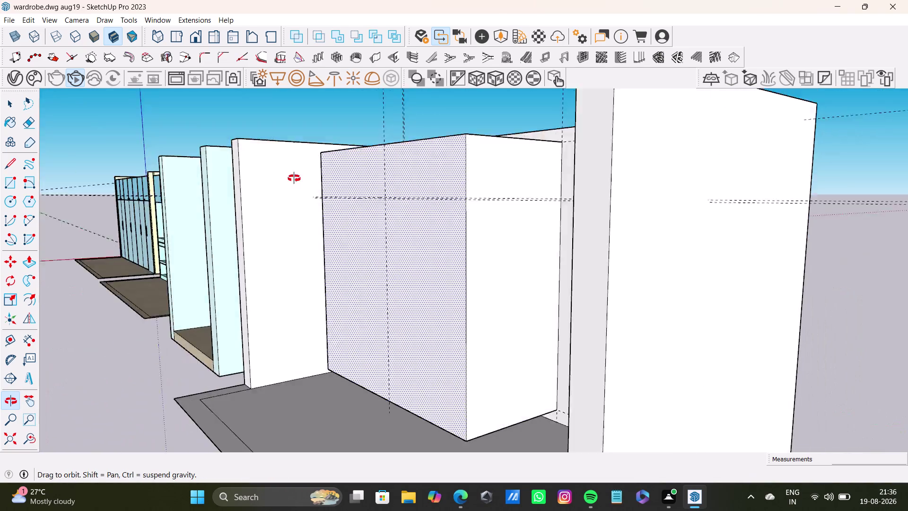
middle_drag(297, 169, 518, 204)
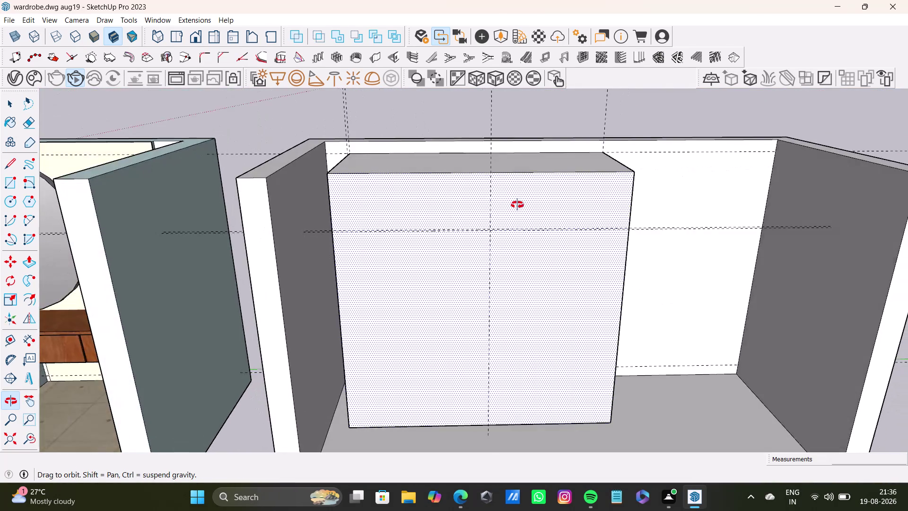
middle_drag(518, 204, 529, 95)
scroll(up, 3)
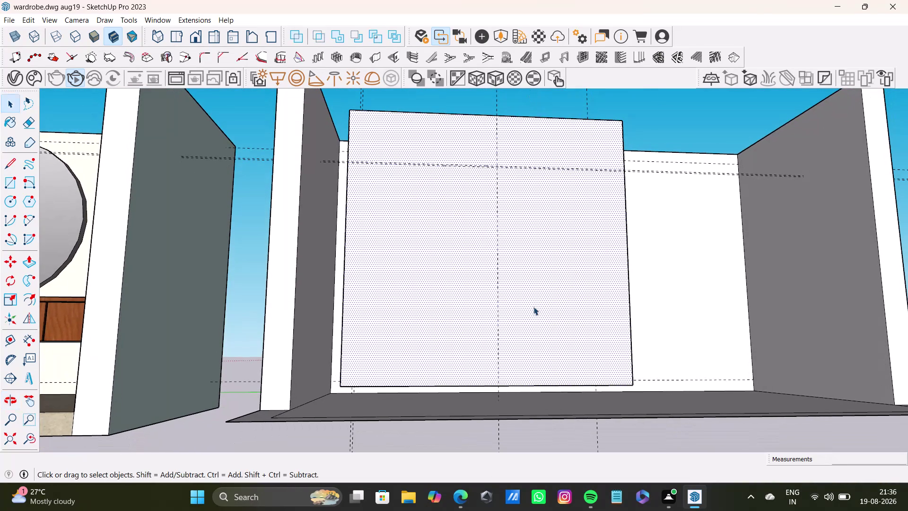
middle_drag(534, 323, 515, 245)
scroll(up, 3)
scroll(up, 3)
middle_drag(560, 385, 559, 399)
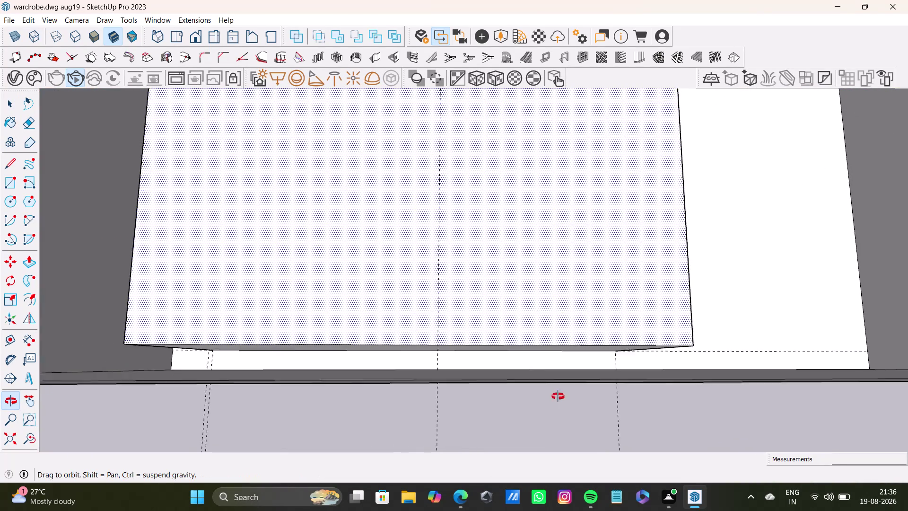
middle_drag(558, 399, 498, 396)
scroll(up, 3)
middle_drag(519, 360, 489, 358)
key(space)
middle_drag(549, 358, 532, 352)
scroll(up, 3)
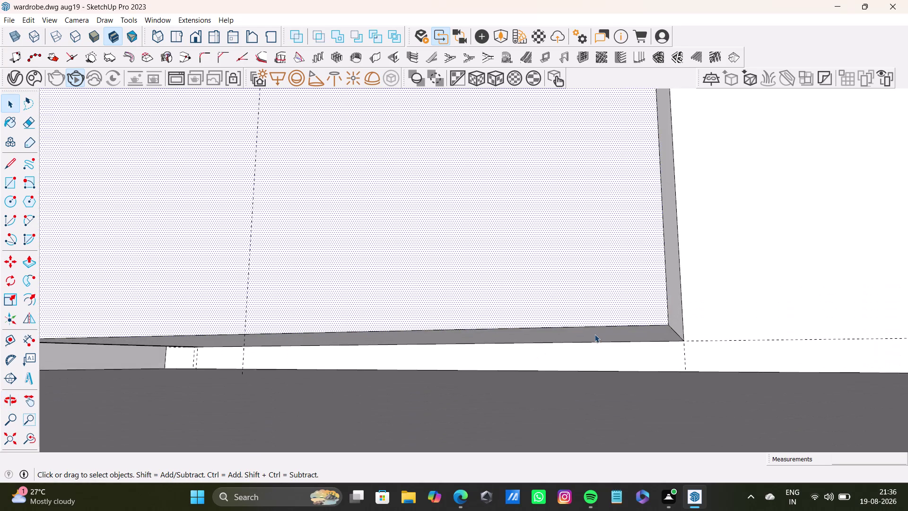
click(595, 334)
key(p)
drag(595, 334, 591, 383)
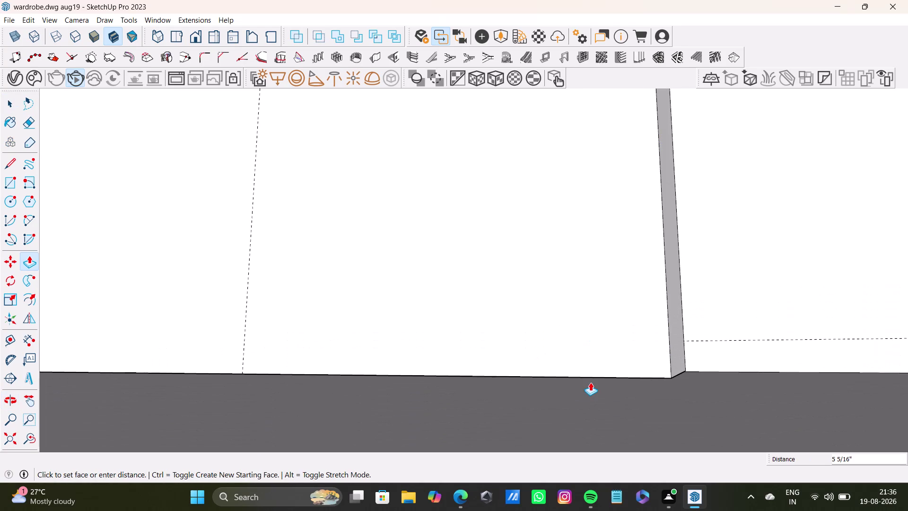
key(space)
scroll(down, 3)
scroll(down, 3)
middle_drag(510, 242, 555, 393)
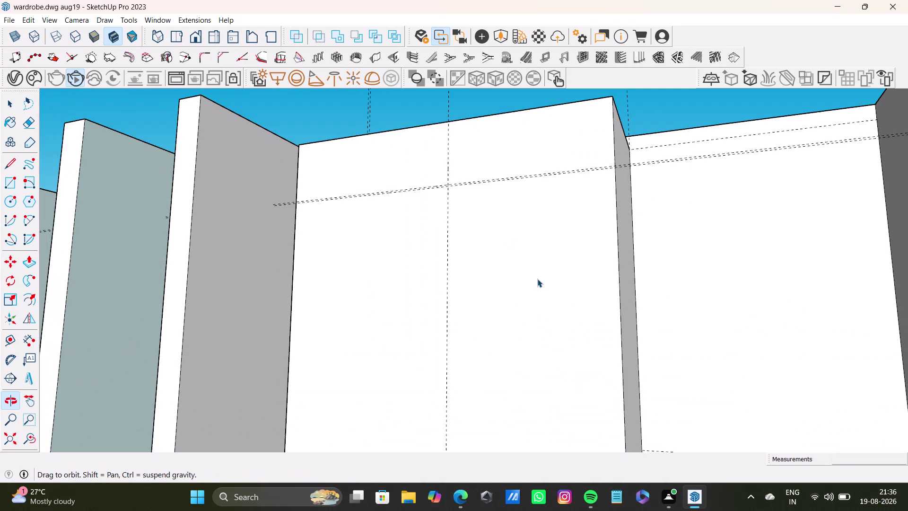
middle_drag(536, 278, 579, 325)
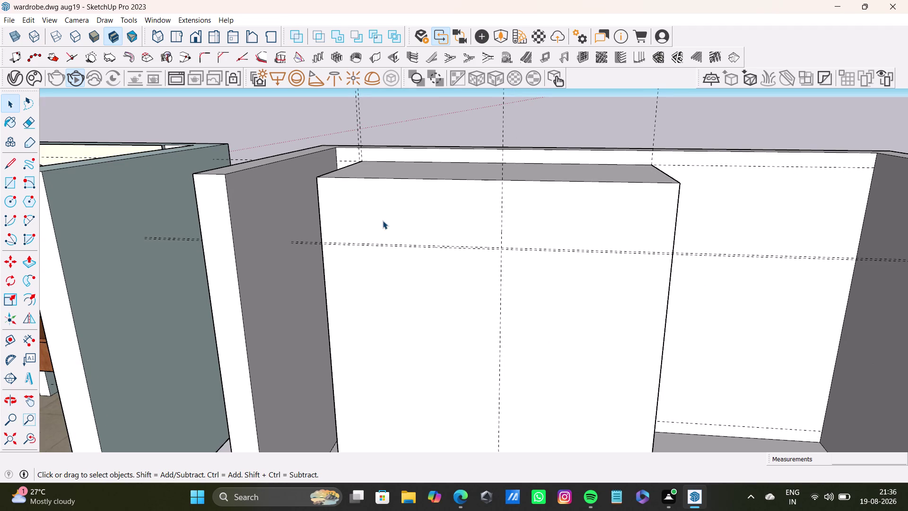
middle_drag(480, 231, 496, 233)
middle_drag(497, 234, 491, 206)
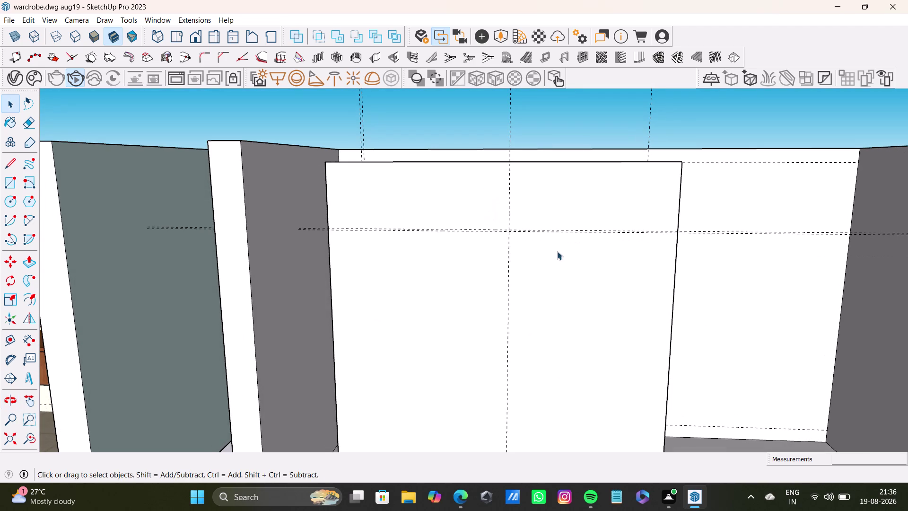
drag(9, 339, 17, 337)
Add a guide offset 0.8" from the centre guide.
scroll(up, 3)
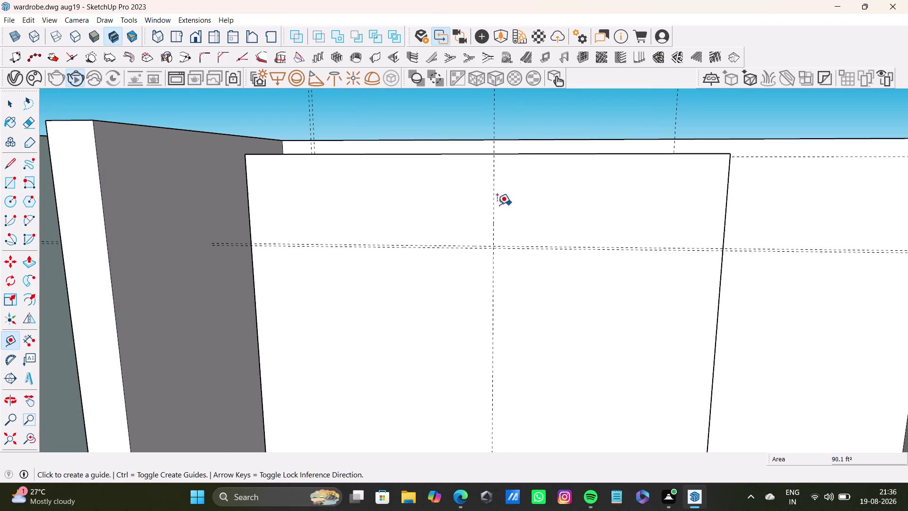
click(495, 207)
text(0)
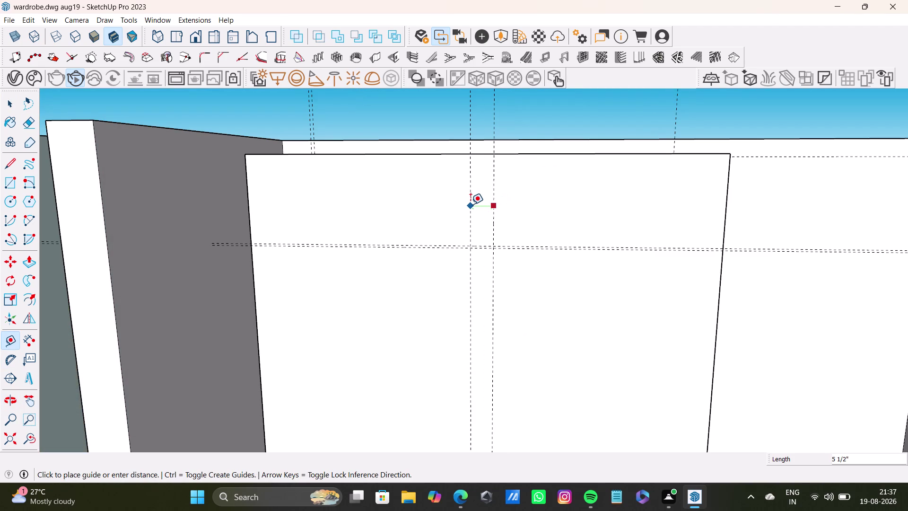
text(.)
text(8)
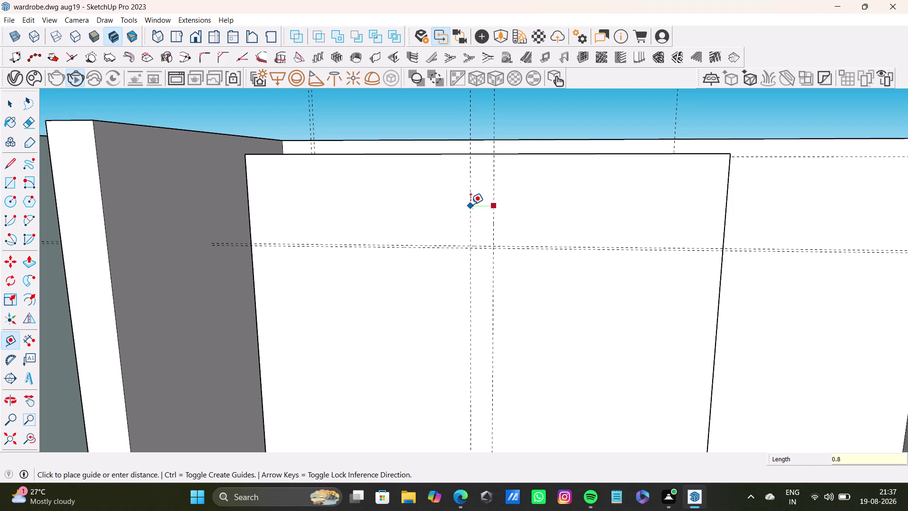
text(")
key(Return)
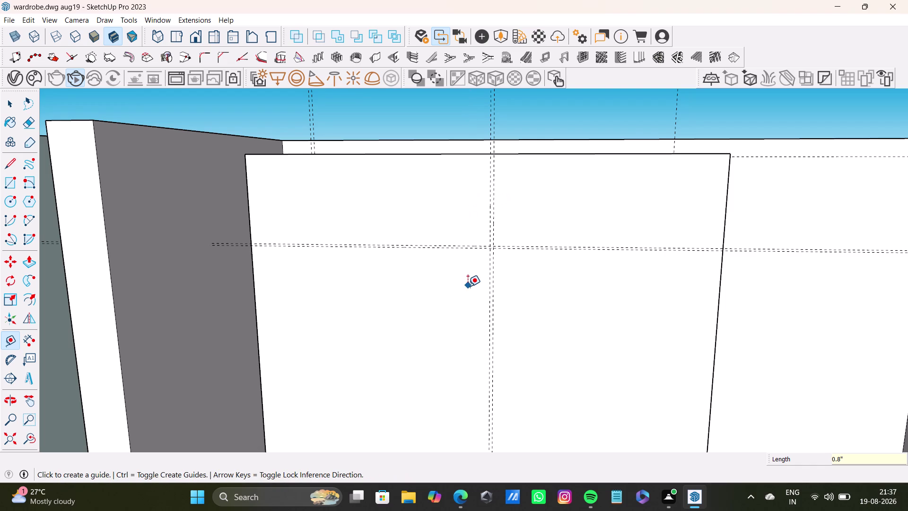
Add vertical guides from the left edge, plus one offset 0.5" from an existing guide.
click(248, 211)
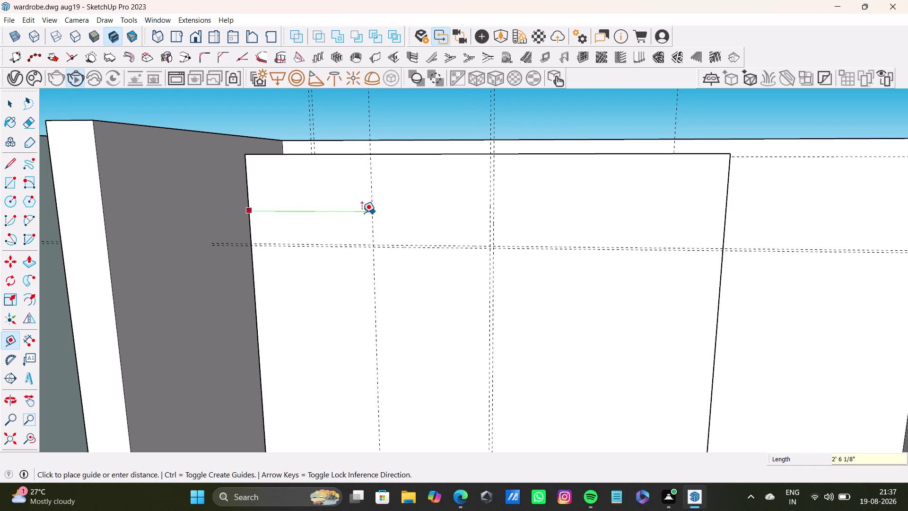
click(362, 218)
click(251, 219)
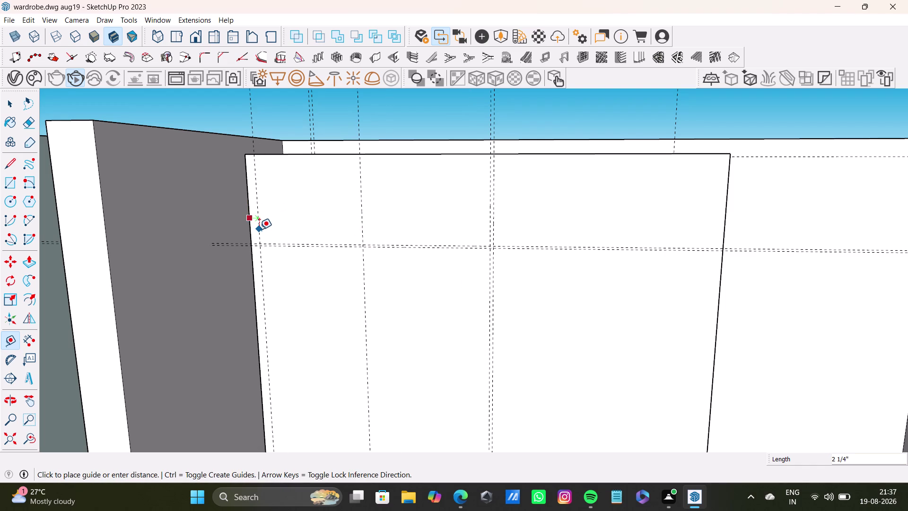
click(258, 230)
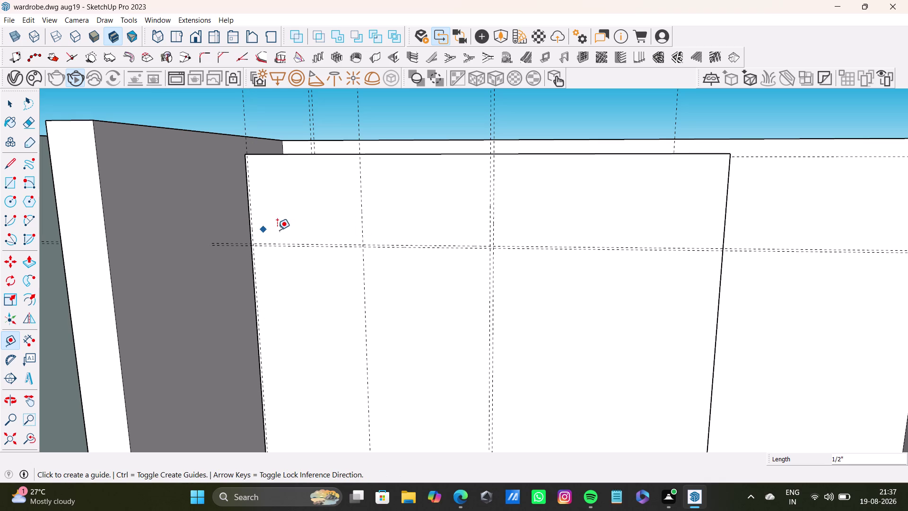
click(363, 228)
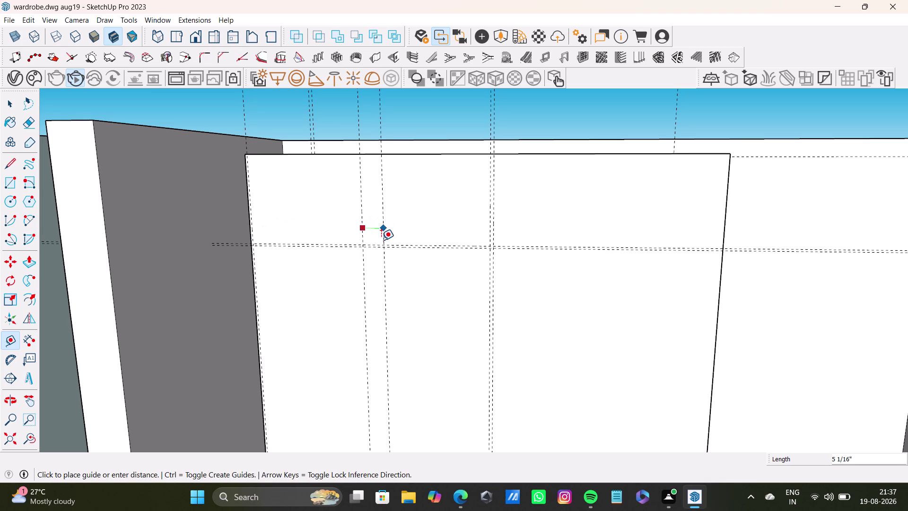
text(0.5)
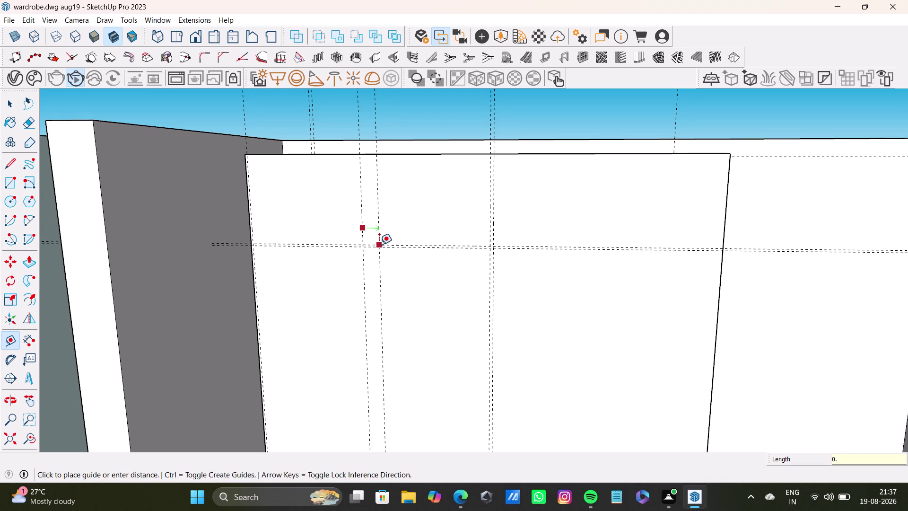
key(shift+quotedbl)
key(Return)
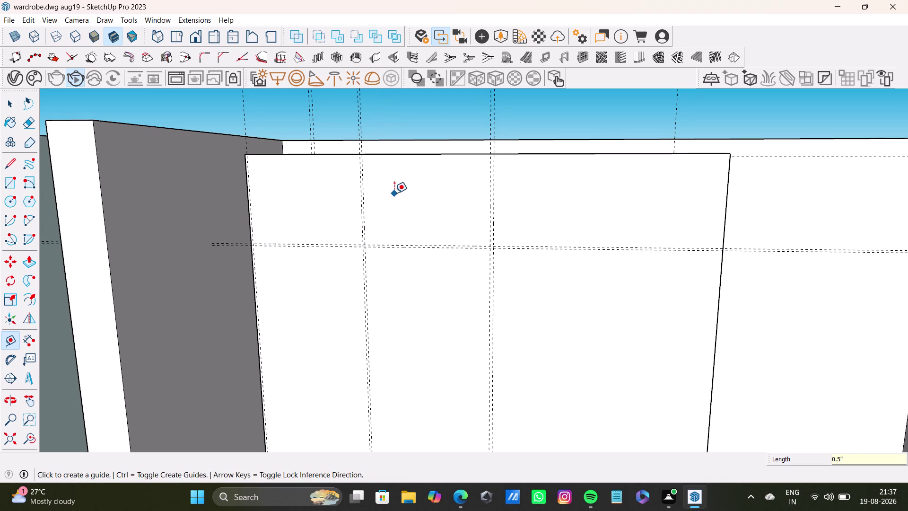
Add a guide 0.5" below the block's top edge.
click(398, 153)
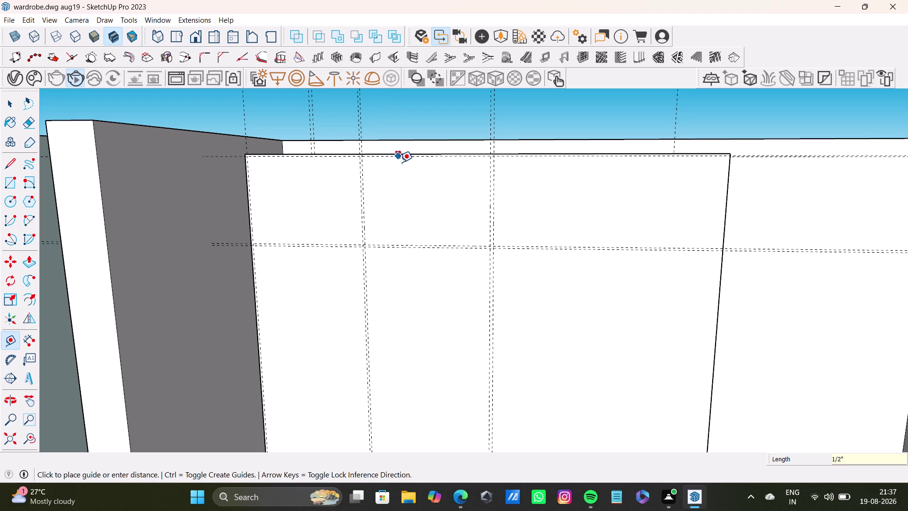
text(0.)
key(5)
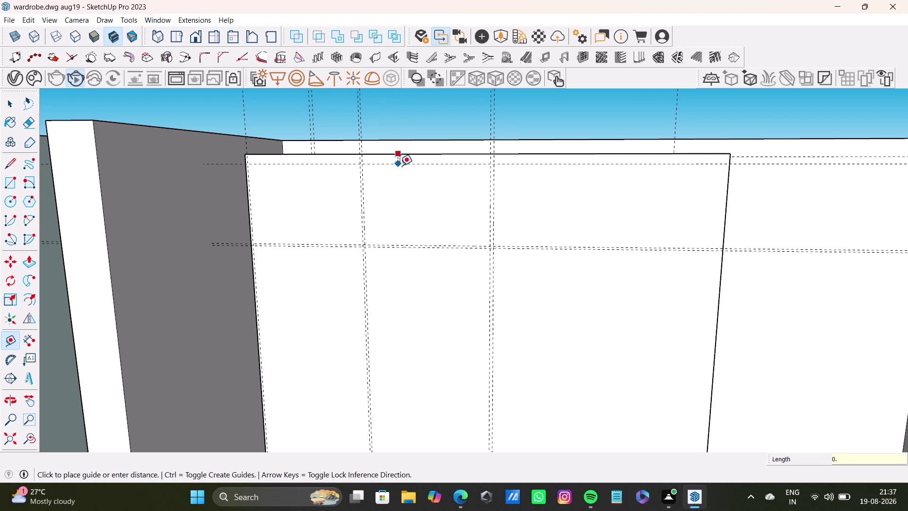
click(400, 166)
key(shift+quotedbl)
key(Return)
Add a vertical guide right of the middle guide and one 0.5" in from the right edge.
scroll(down, 3)
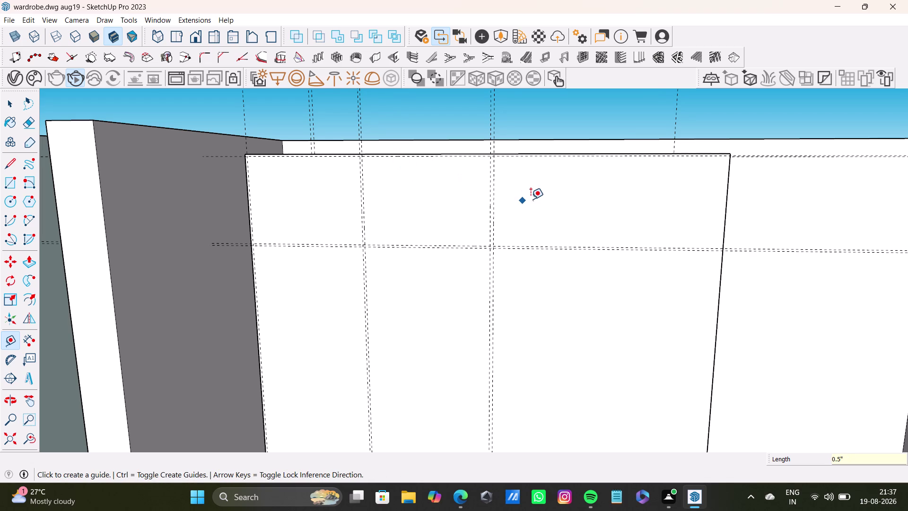
scroll(up, 3)
middle_drag(506, 192, 424, 167)
scroll(up, 3)
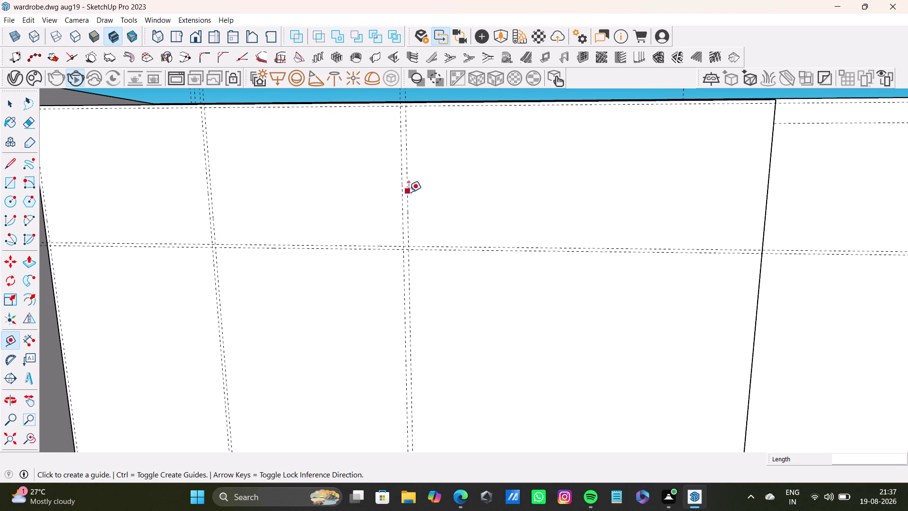
drag(409, 192, 415, 192)
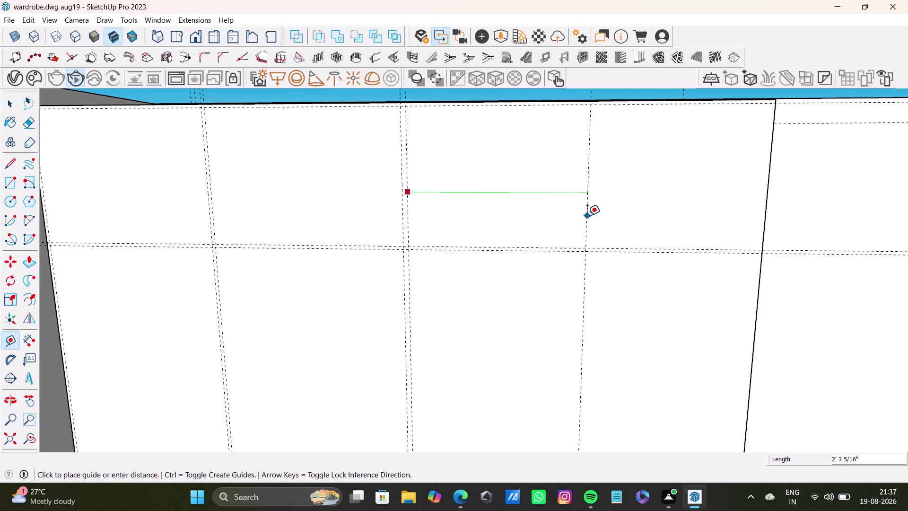
click(584, 216)
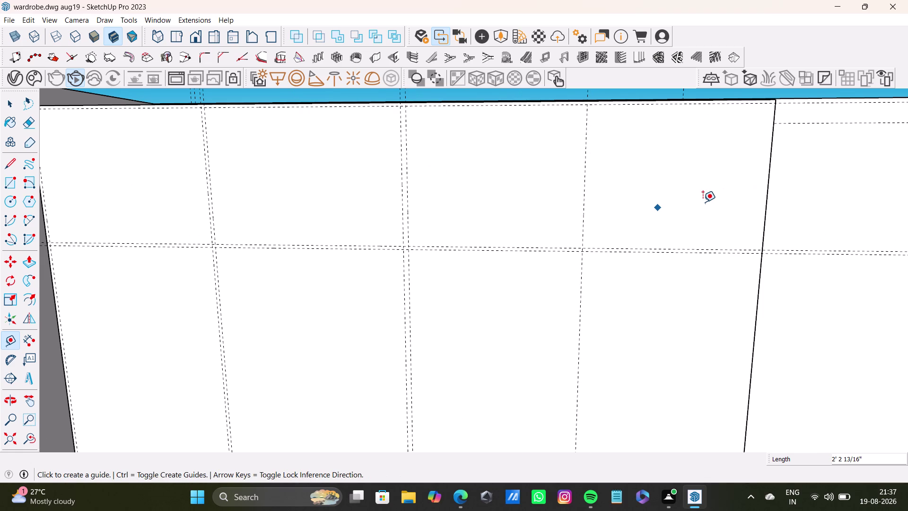
click(766, 204)
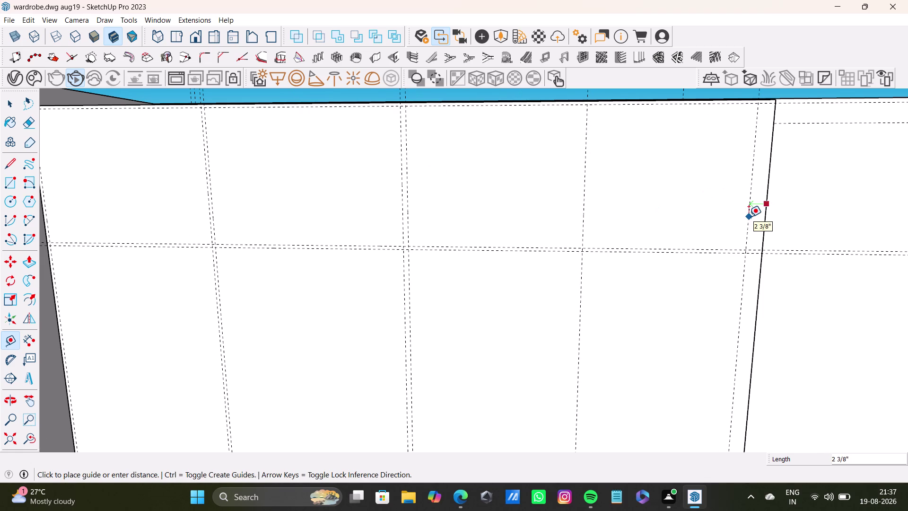
text(0.5)
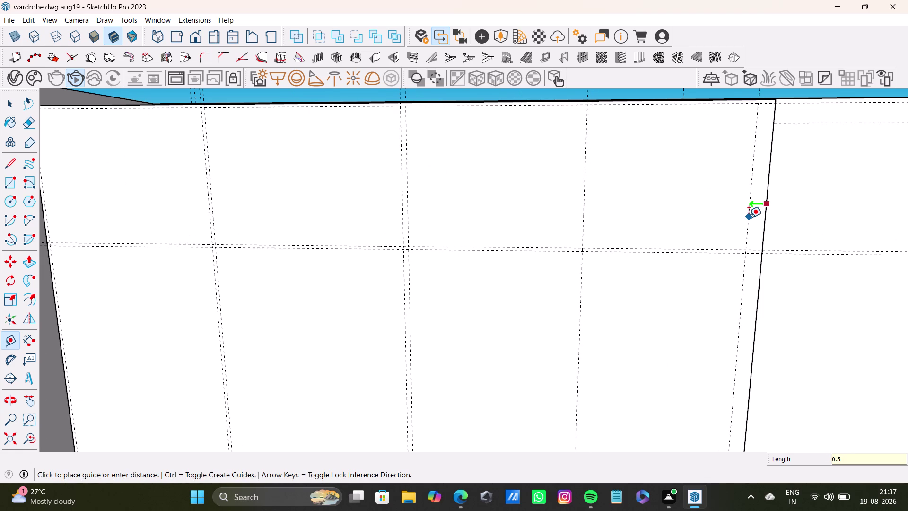
key(shift+quotedbl)
key(Return)
Add a guide 0.5" beside the new vertical guide.
click(586, 220)
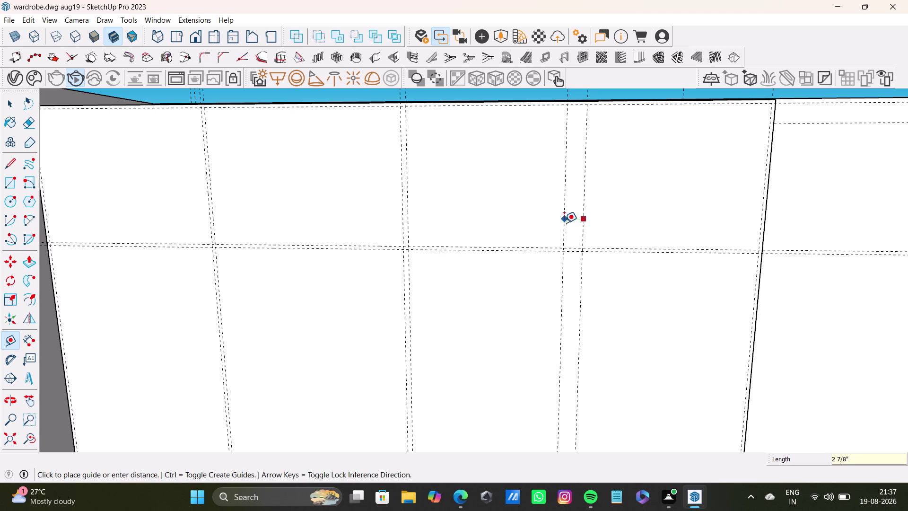
key(0)
text(.5)
key(shift+quotedbl)
key(Return)
key(space)
scroll(down, 3)
middle_drag(519, 231, 601, 224)
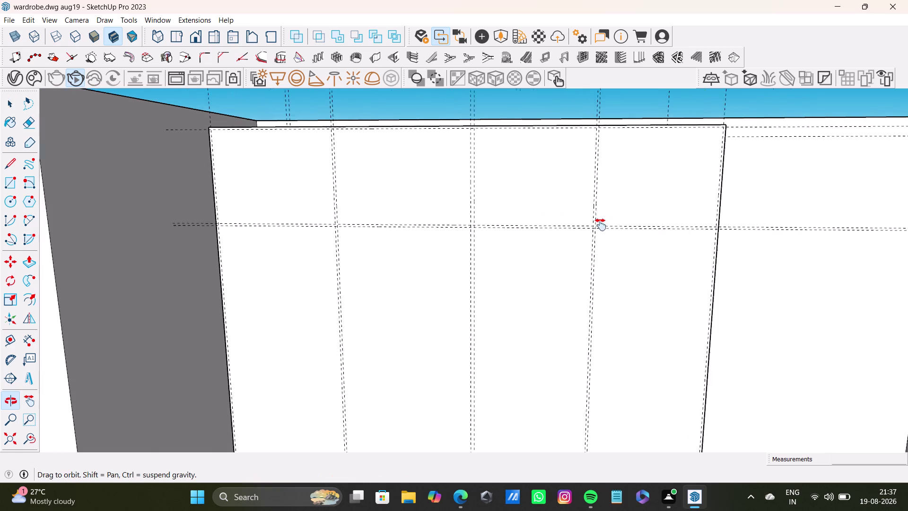
middle_drag(601, 224, 635, 225)
scroll(up, 3)
click(10, 165)
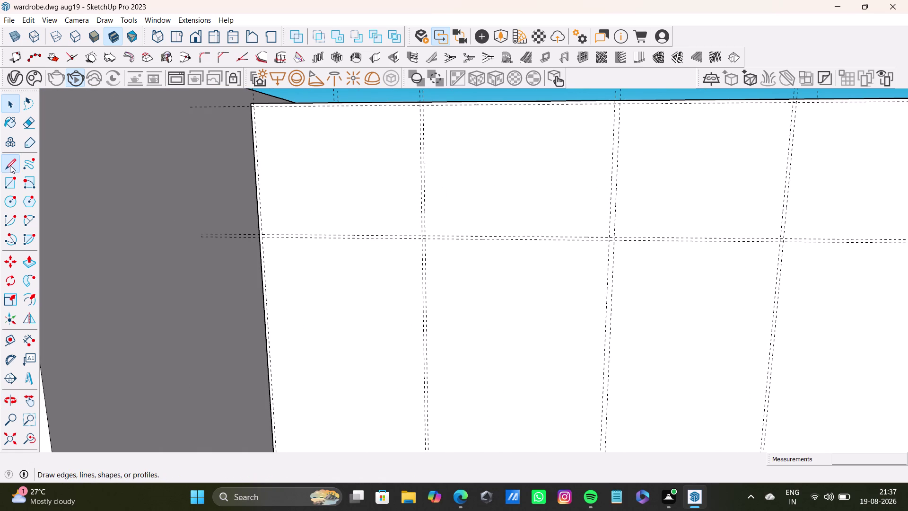
Draw the first door panel from the block's top-left corner to a guide crossing.
click(12, 185)
scroll(up, 3)
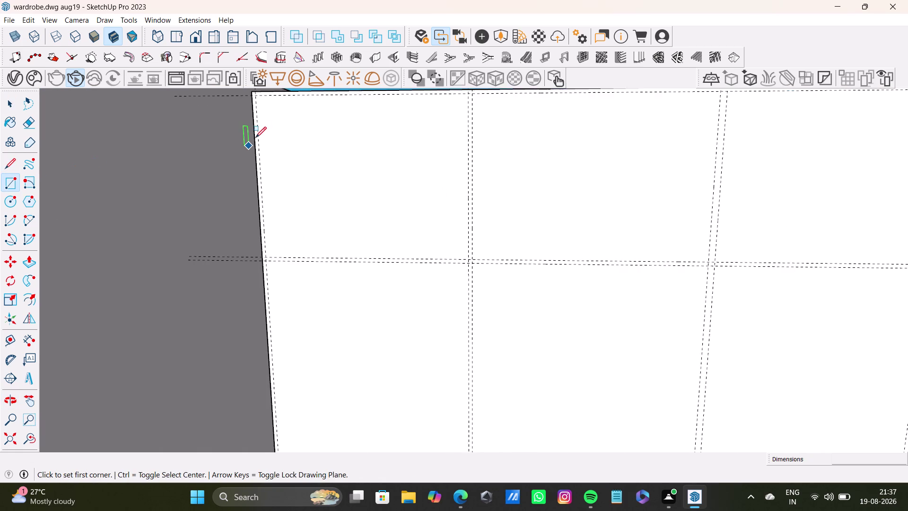
middle_drag(293, 137, 289, 229)
scroll(up, 3)
middle_drag(267, 199, 265, 175)
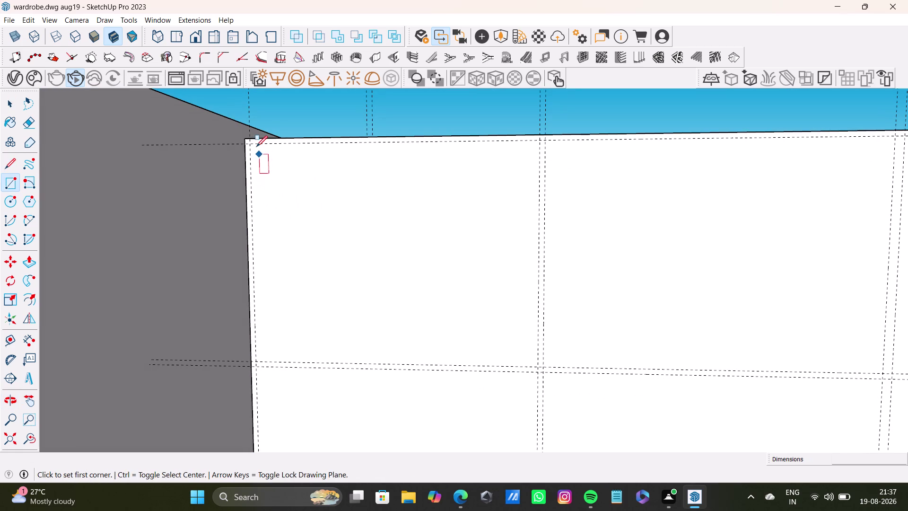
click(251, 142)
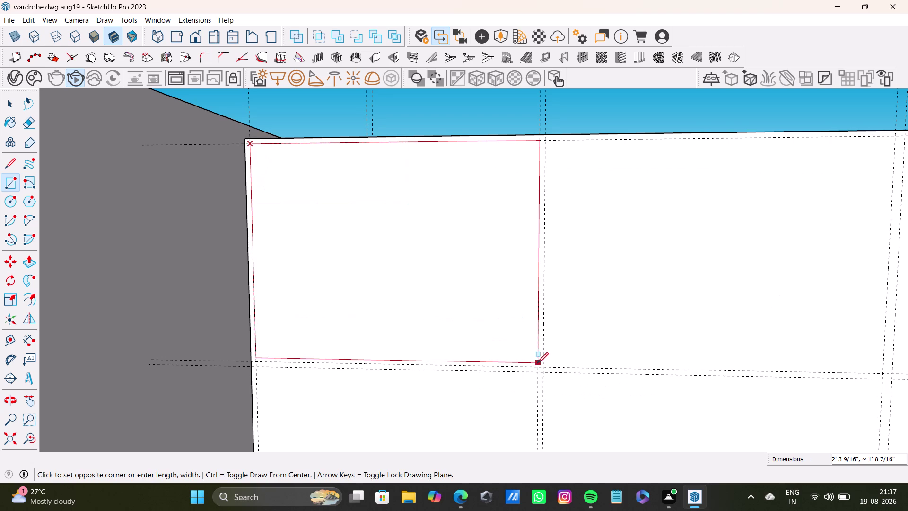
click(538, 368)
key(space)
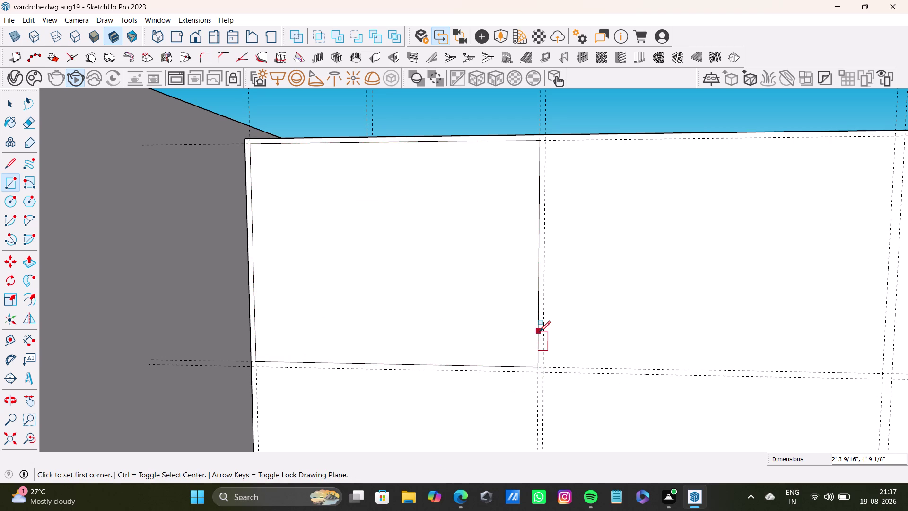
Draw the second door panel beside the first along the top row.
drag(8, 183, 13, 183)
scroll(down, 3)
middle_drag(581, 248, 454, 226)
scroll(up, 3)
drag(413, 135, 423, 139)
scroll(down, 3)
middle_drag(674, 303, 652, 265)
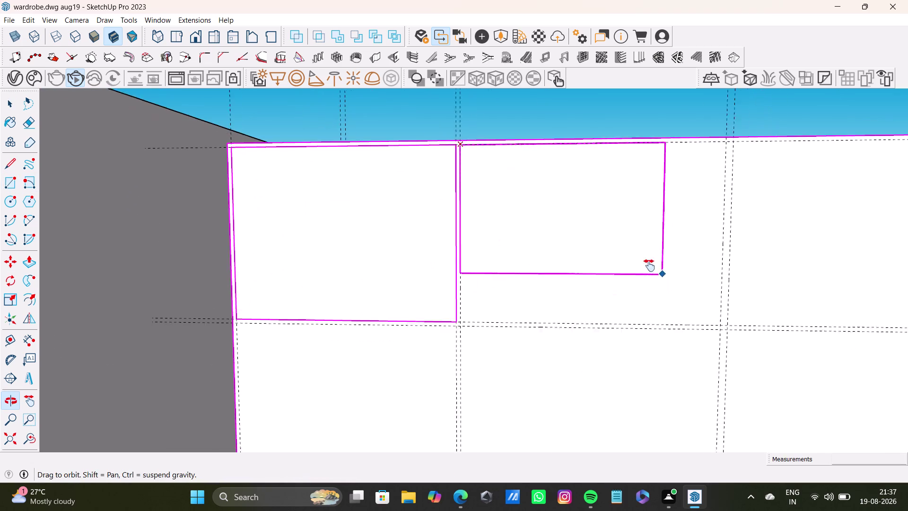
middle_drag(651, 265, 641, 267)
click(703, 317)
key(space)
scroll(down, 3)
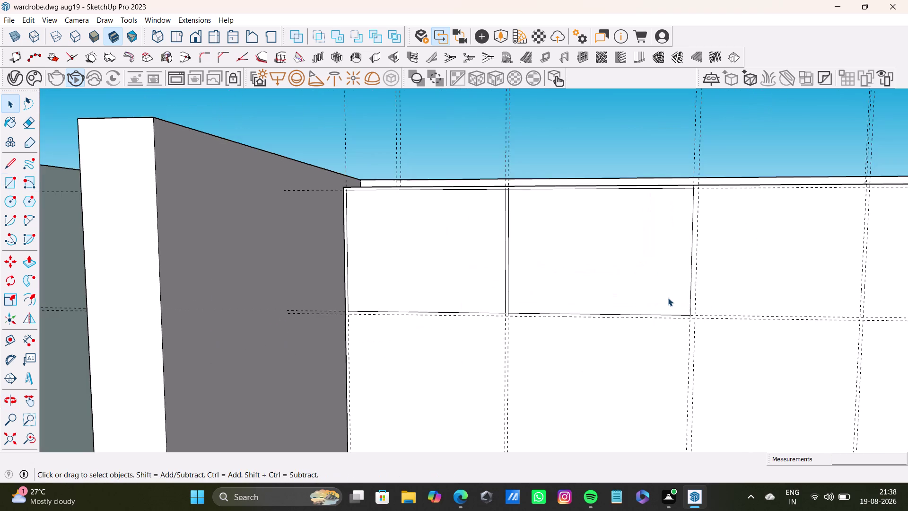
middle_drag(681, 284, 433, 249)
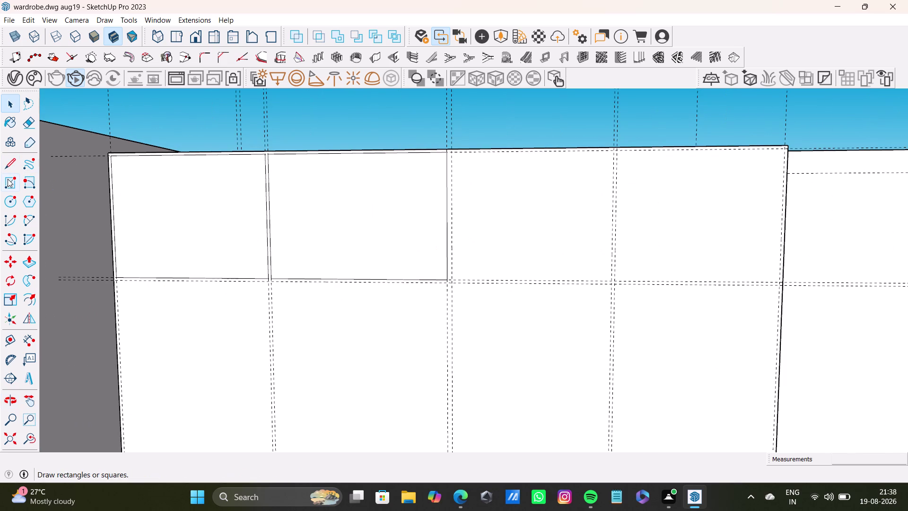
Draw the third door panel from the top guide corner.
click(7, 181)
scroll(up, 3)
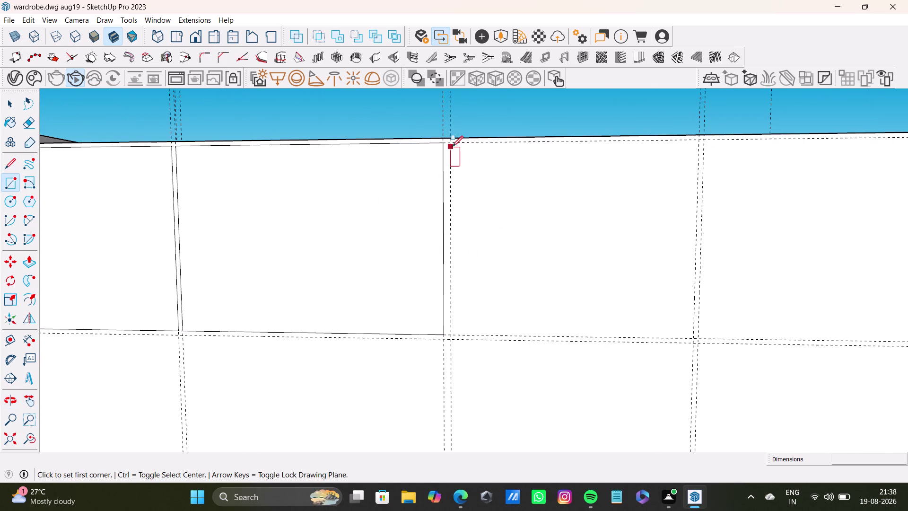
click(453, 145)
click(694, 340)
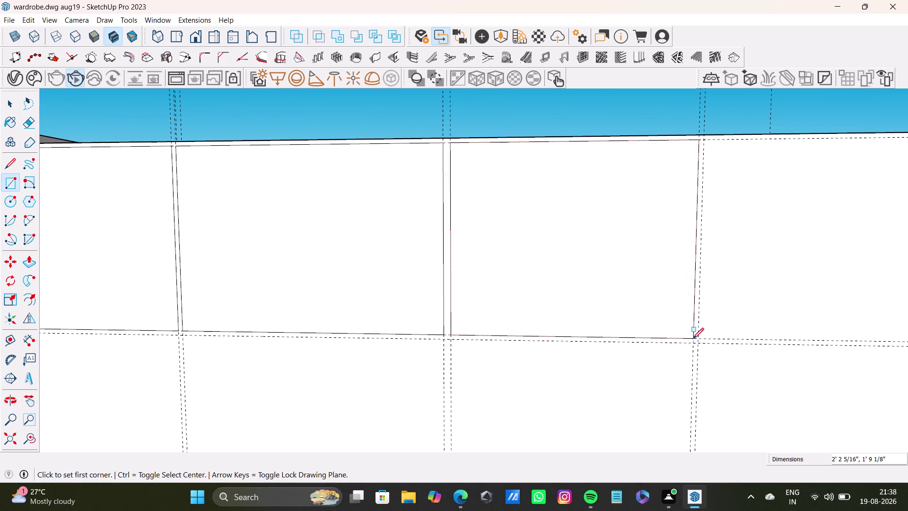
scroll(down, 3)
scroll(up, 3)
middle_drag(685, 304, 509, 304)
Draw the fourth door panel in the remaining top-row space.
click(8, 182)
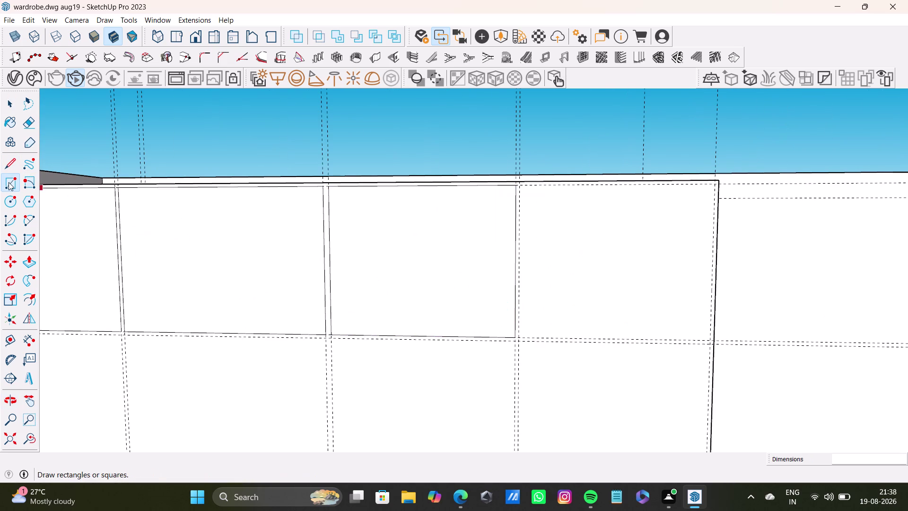
scroll(up, 3)
click(492, 165)
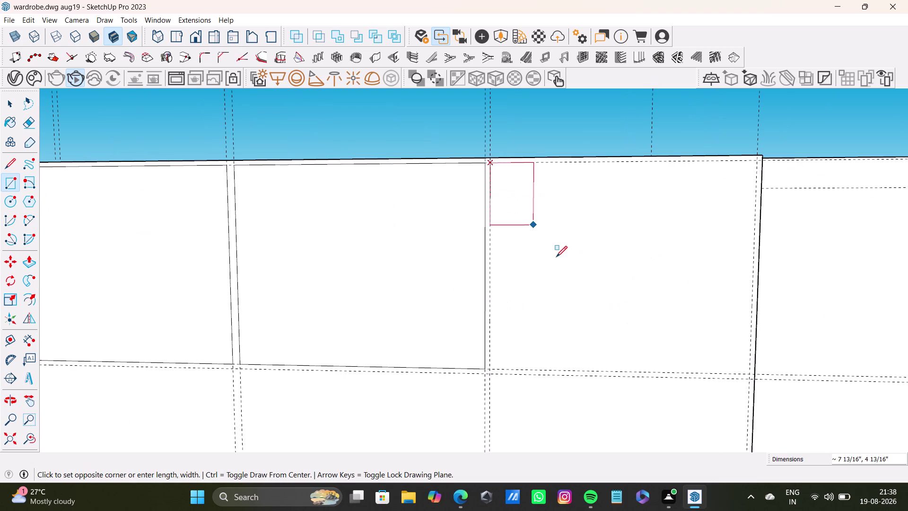
click(750, 375)
key(space)
scroll(down, 3)
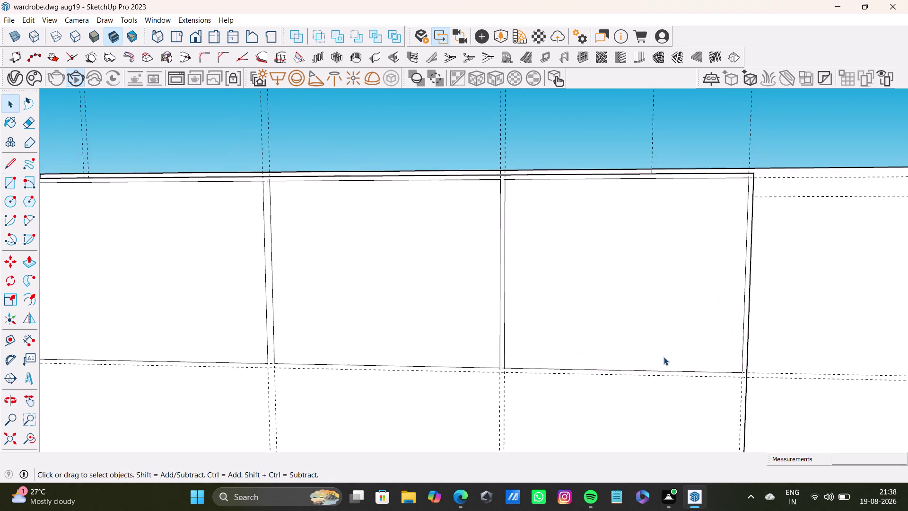